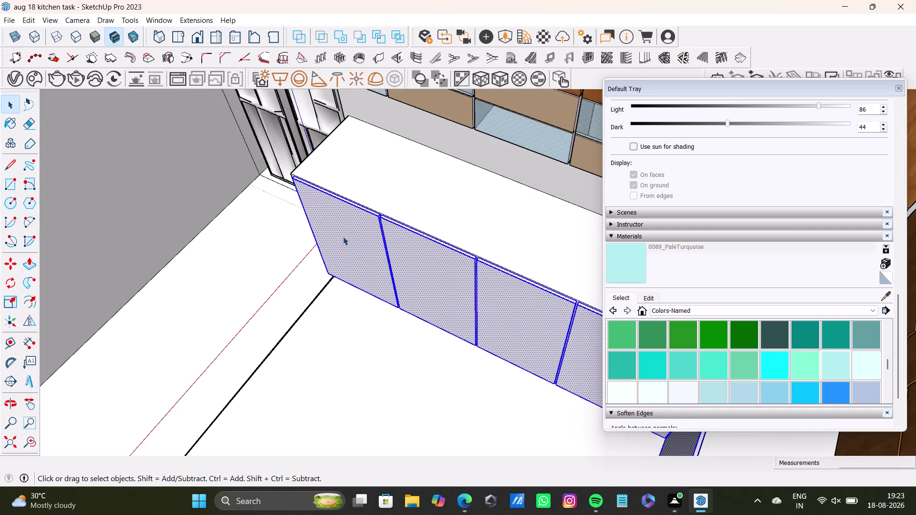
Orbit out over the kitchen, then close in to inspect the lower shutter corner joint.
scroll(down, 3)
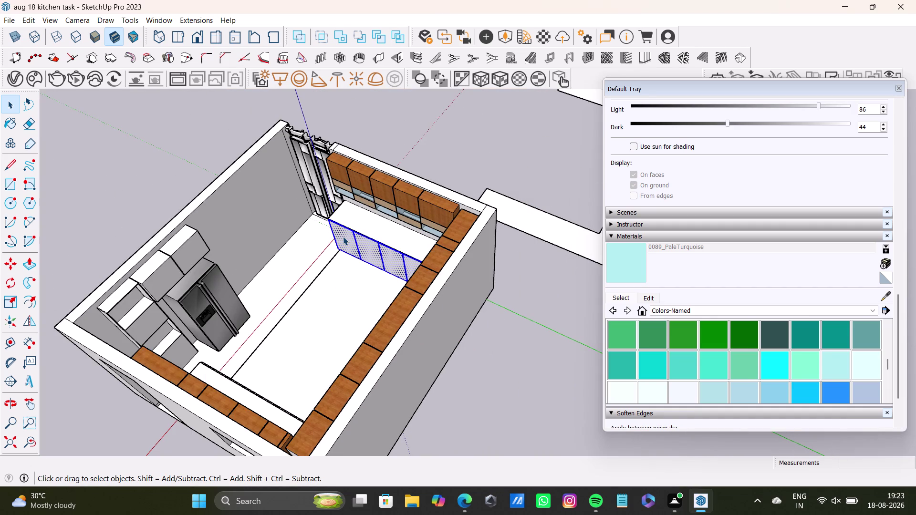
middle_drag(306, 288, 553, 240)
scroll(up, 3)
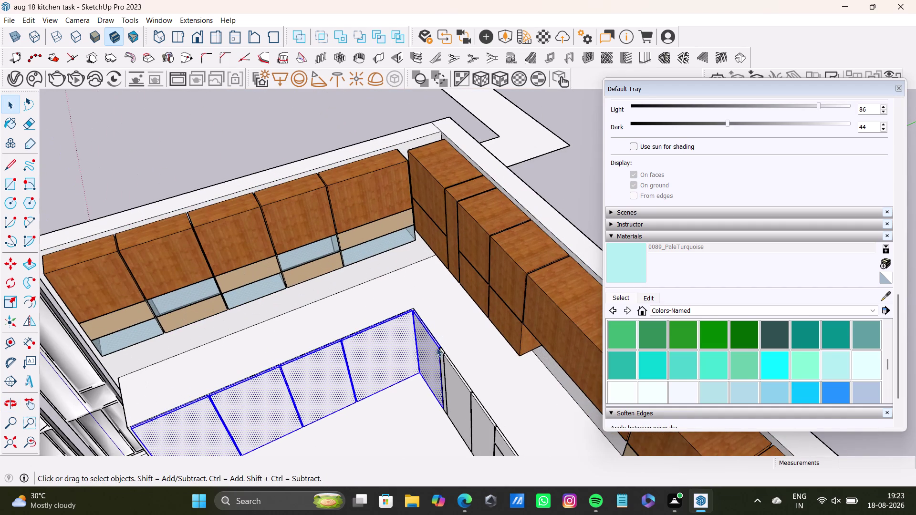
middle_drag(391, 380, 461, 282)
scroll(up, 3)
middle_drag(457, 210, 444, 207)
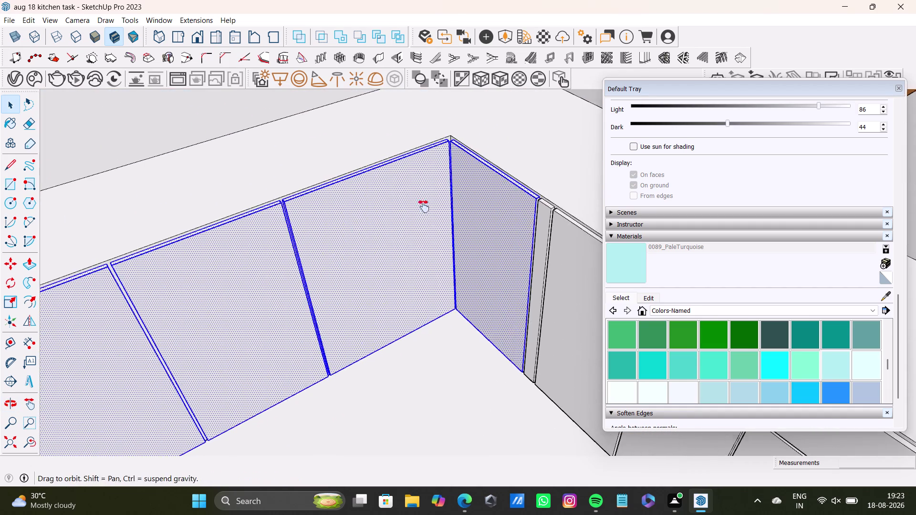
middle_drag(443, 206, 342, 238)
scroll(up, 3)
double_click(465, 259)
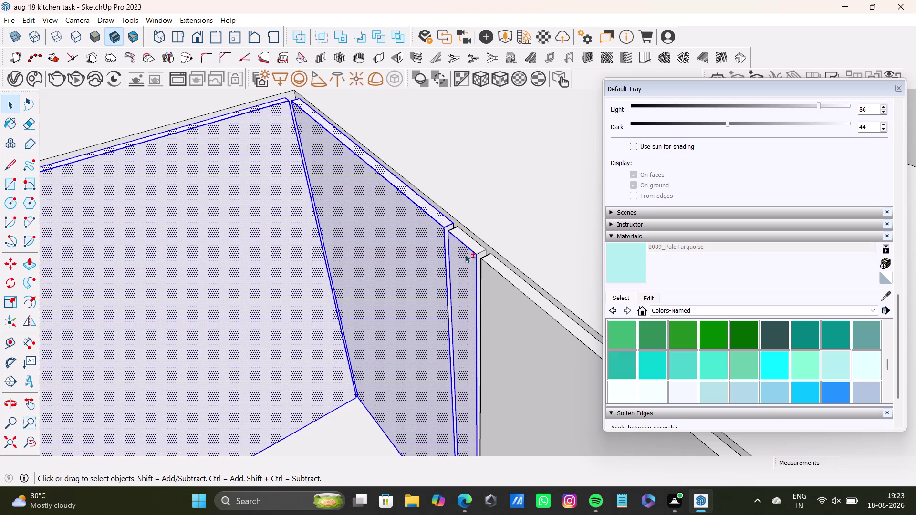
double_click(471, 244)
scroll(up, 3)
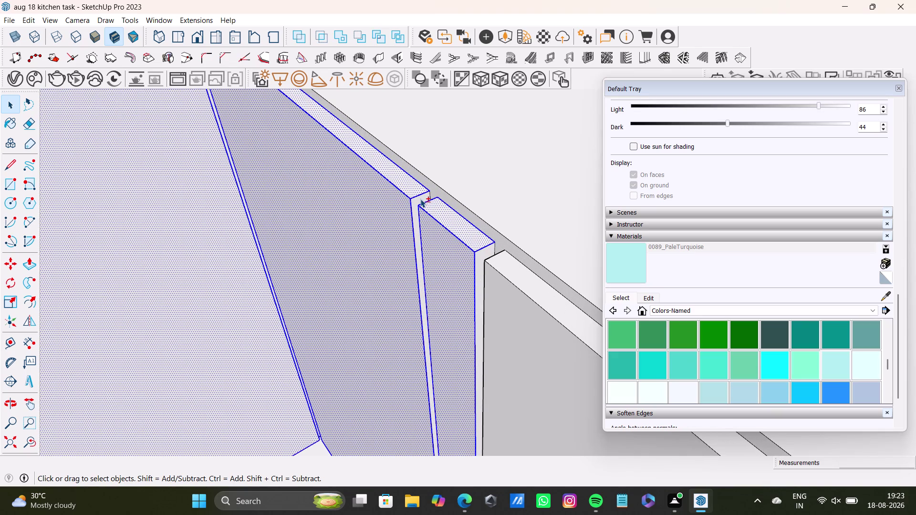
Pick a first set of lower shutter panels.
click(421, 199)
click(483, 252)
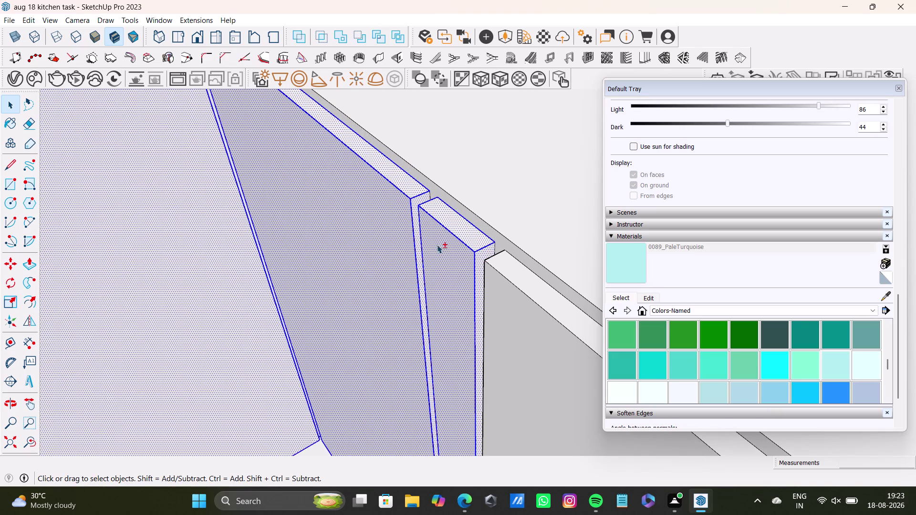
click(503, 264)
click(500, 289)
scroll(down, 3)
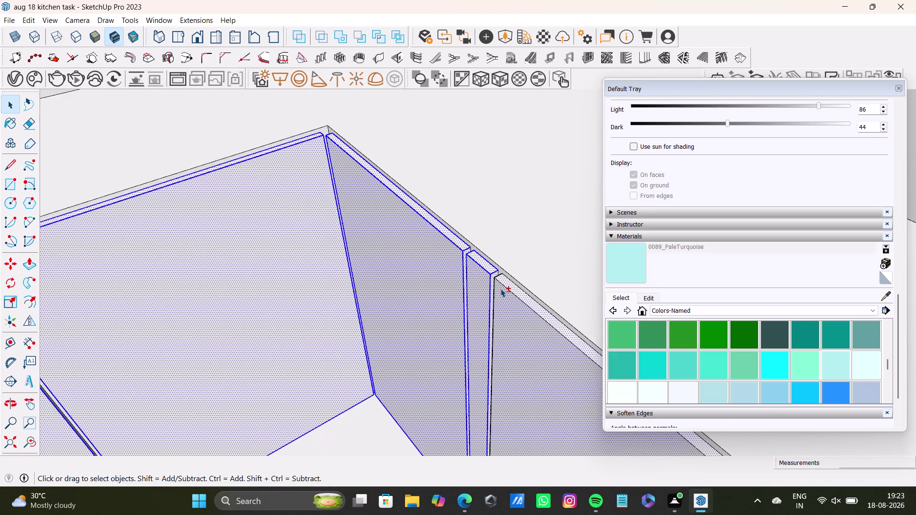
scroll(down, 3)
Orbit along the shutter row to face the lower cabinet fronts.
middle_drag(526, 298, 457, 103)
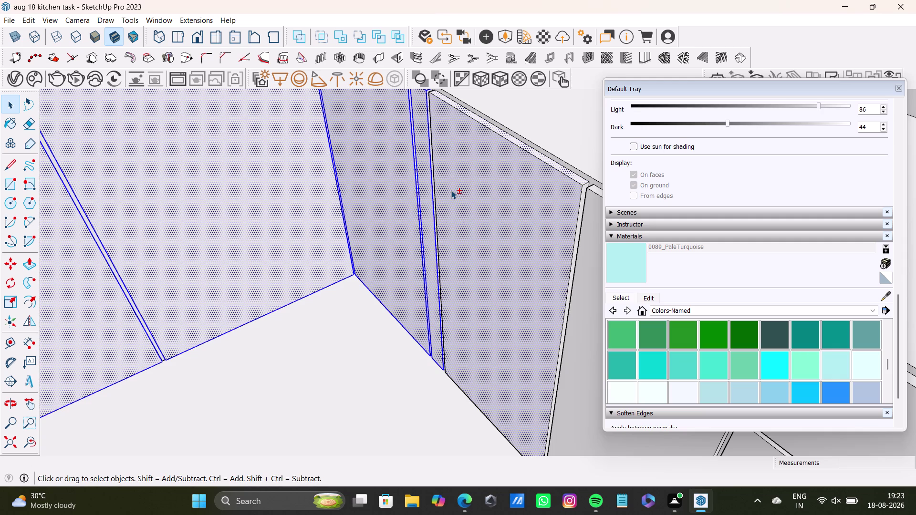
scroll(up, 3)
middle_drag(441, 199, 389, 266)
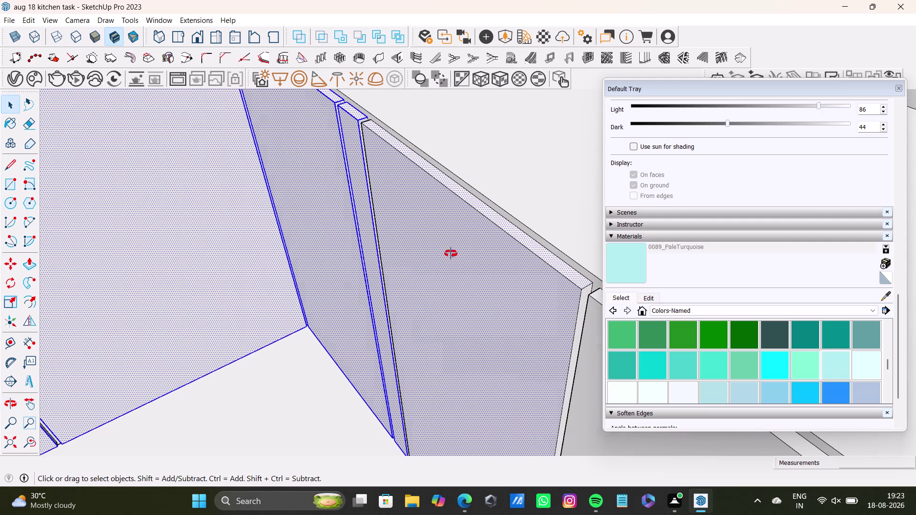
middle_drag(445, 255, 640, 211)
middle_drag(492, 214, 622, 201)
scroll(up, 3)
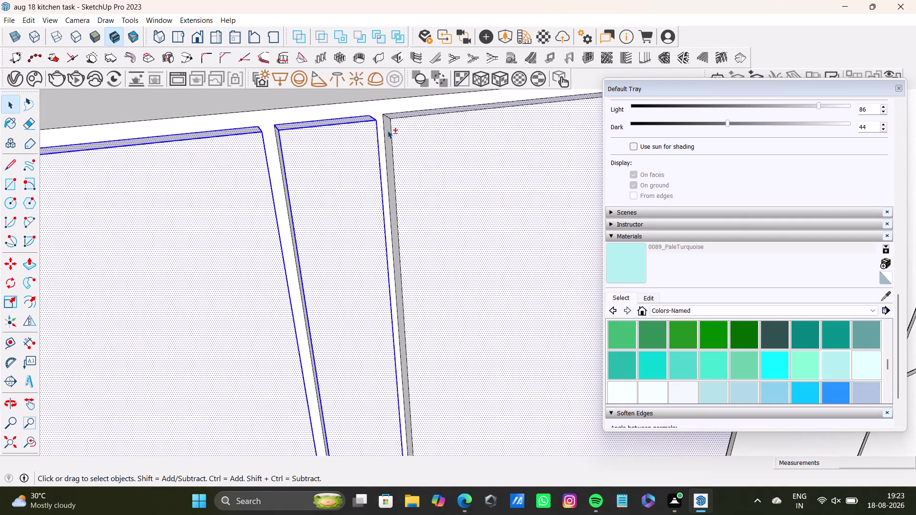
click(387, 130)
scroll(down, 3)
middle_drag(445, 158, 350, 223)
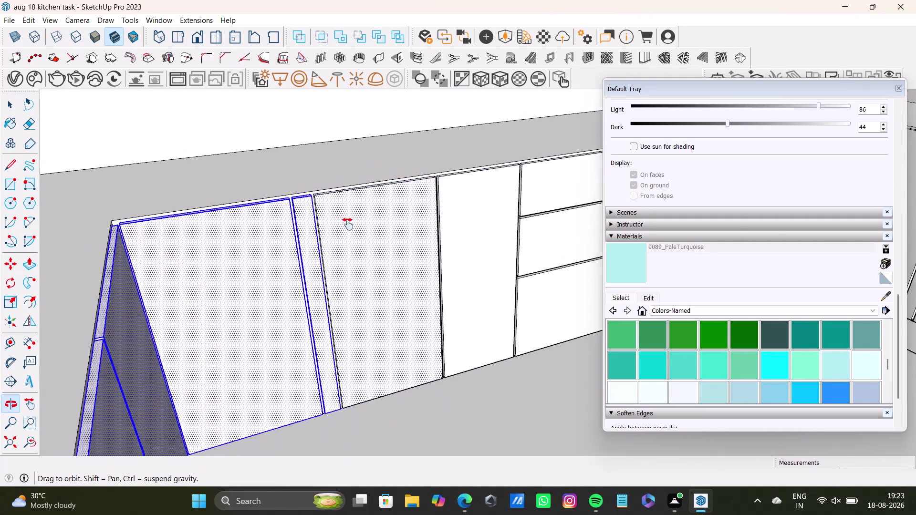
middle_drag(350, 222, 348, 224)
double_click(350, 228)
triple_click(351, 228)
Restart the selection with the wide shutter and its narrow filler strip.
click(350, 228)
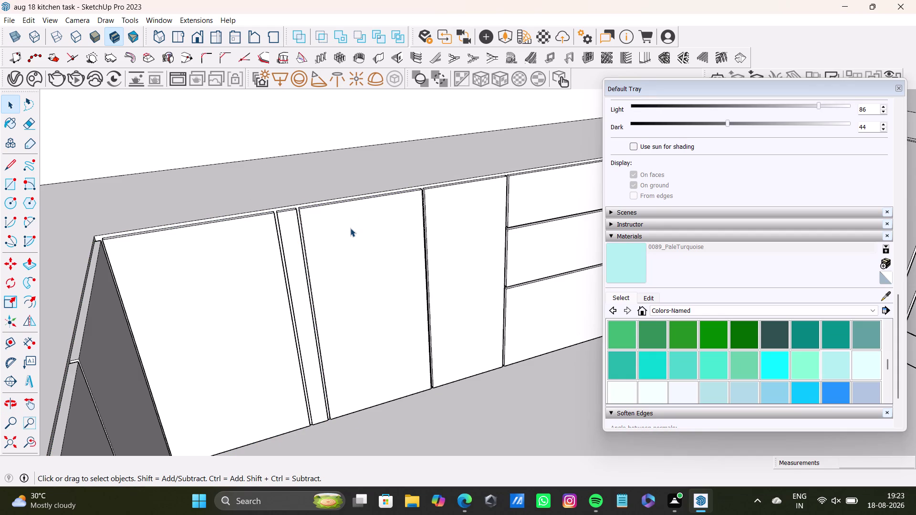
click(370, 241)
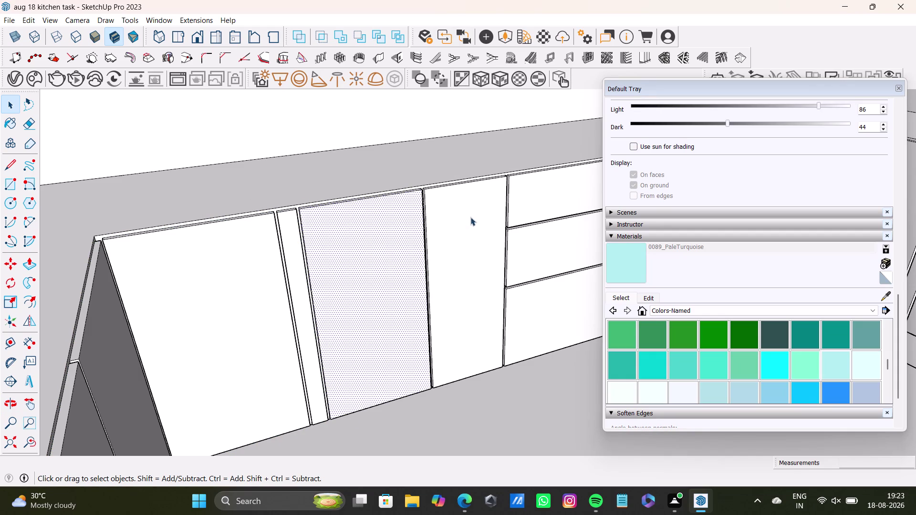
click(470, 217)
click(243, 248)
click(284, 232)
scroll(up, 3)
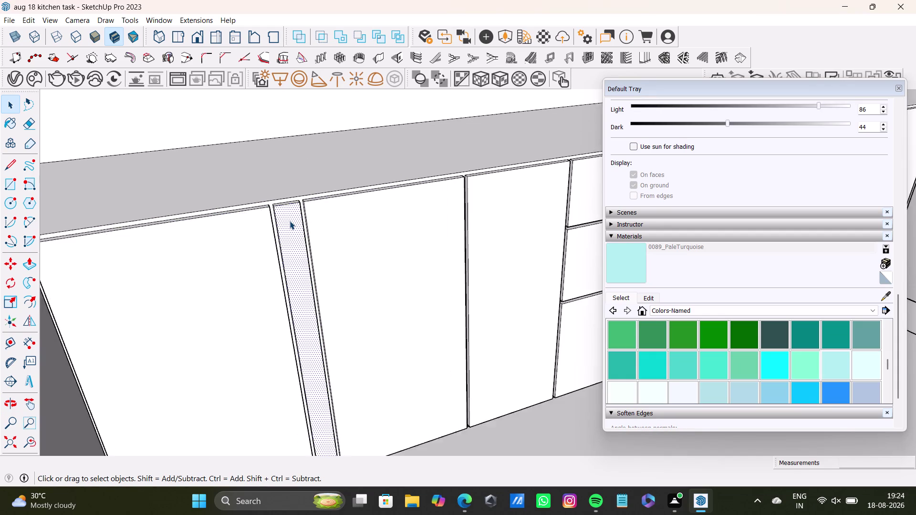
scroll(up, 3)
middle_drag(290, 221, 315, 311)
scroll(up, 3)
click(315, 264)
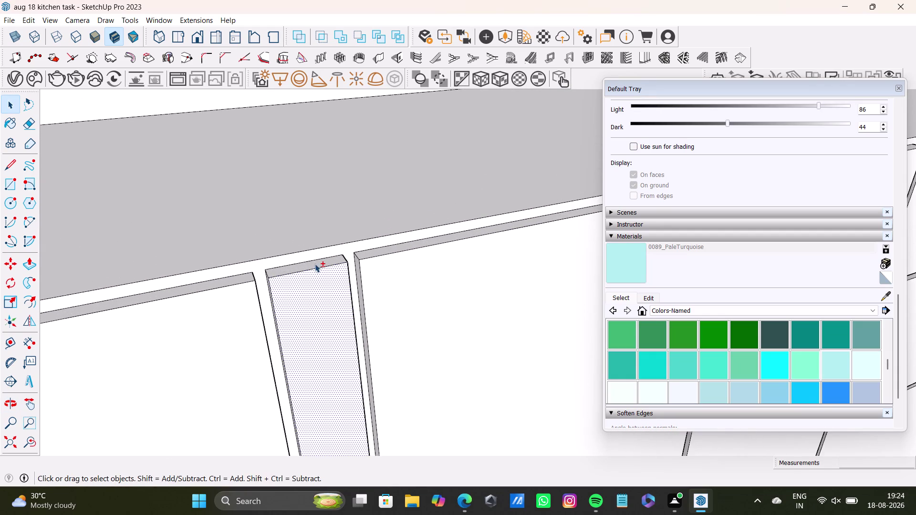
Add the neighbouring wide shutters and the left shutter to the selection.
click(374, 250)
click(386, 271)
click(381, 253)
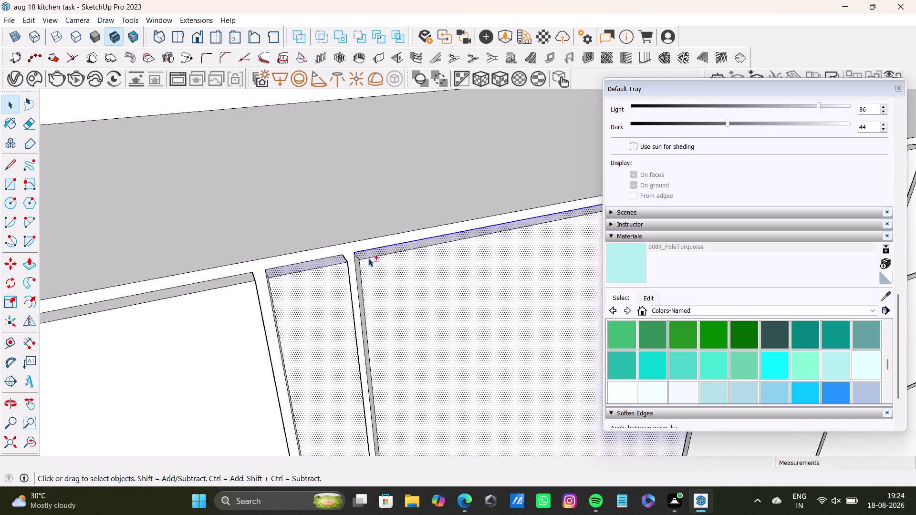
click(356, 265)
scroll(up, 3)
click(359, 271)
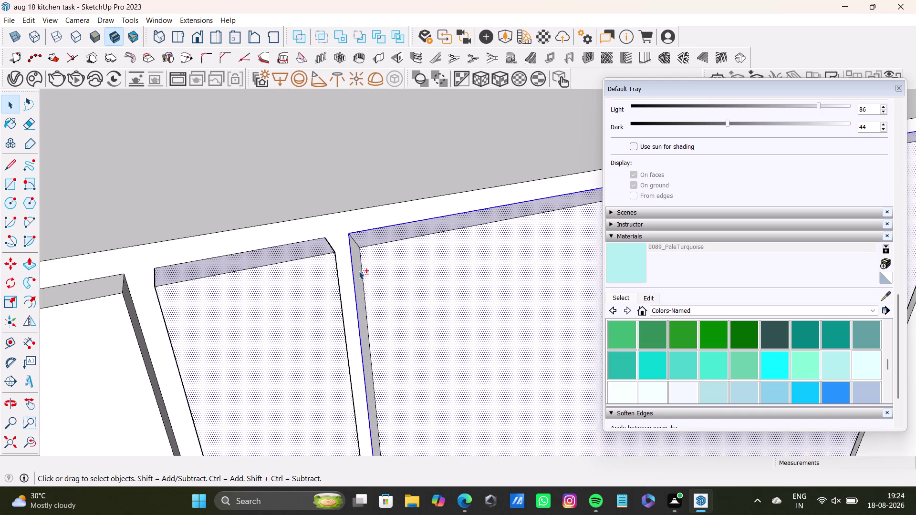
scroll(down, 3)
middle_drag(155, 280, 257, 234)
scroll(up, 3)
middle_drag(296, 281, 368, 238)
Add the remaining unselected shutter panels along the row.
click(259, 259)
middle_drag(406, 272, 126, 261)
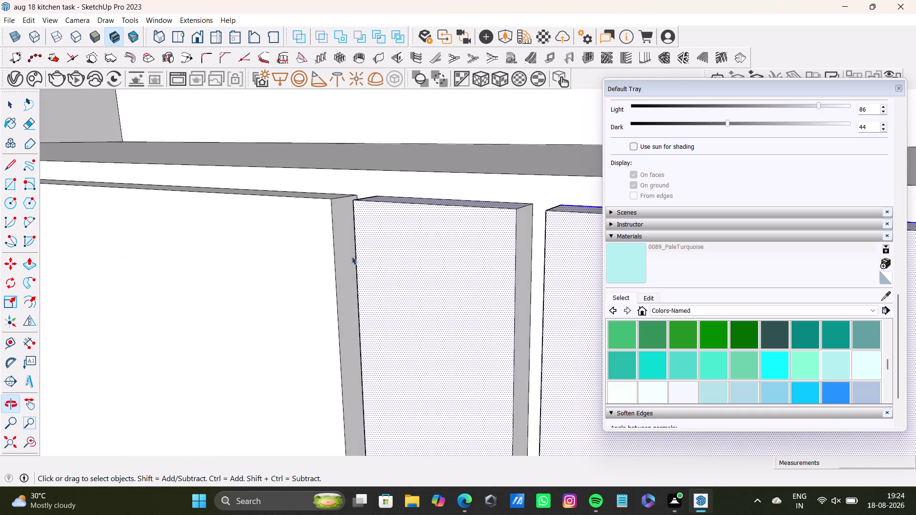
middle_drag(453, 256, 404, 260)
click(472, 236)
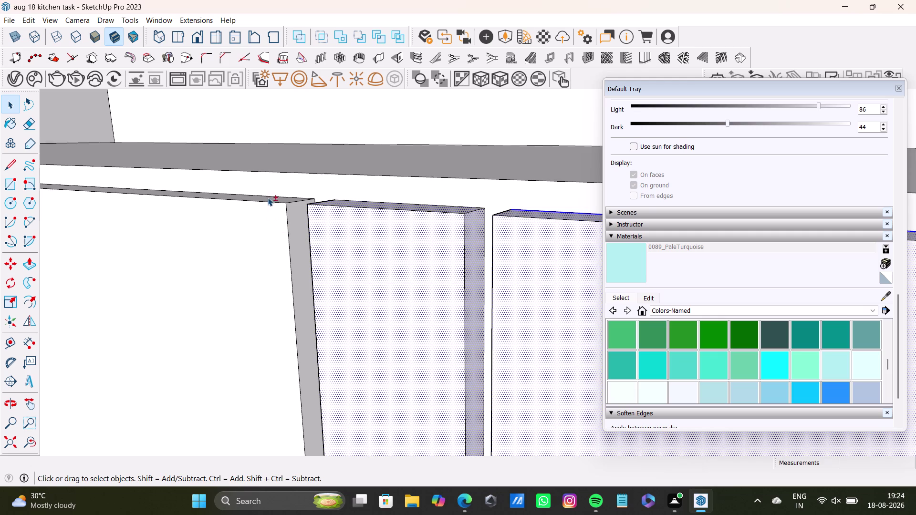
click(265, 217)
middle_drag(272, 219, 279, 287)
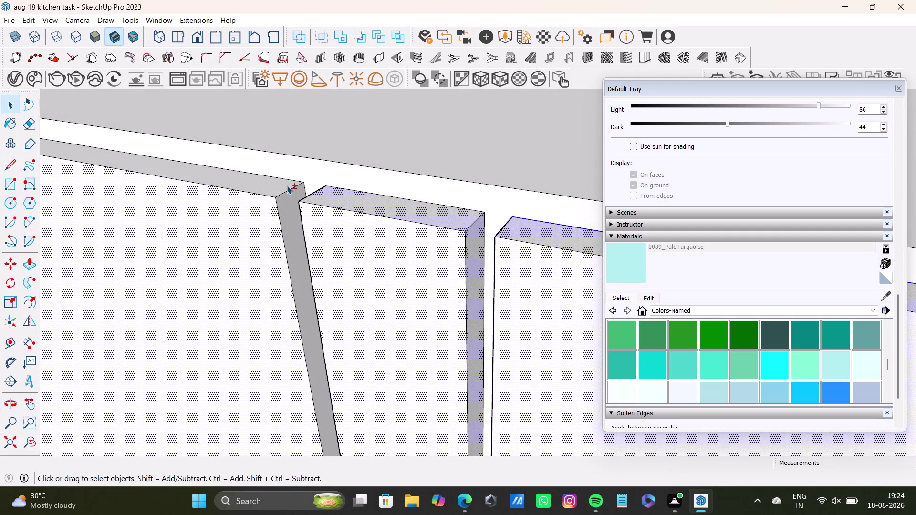
click(281, 185)
click(287, 197)
Add the corner side panel to the shutter selection.
scroll(down, 3)
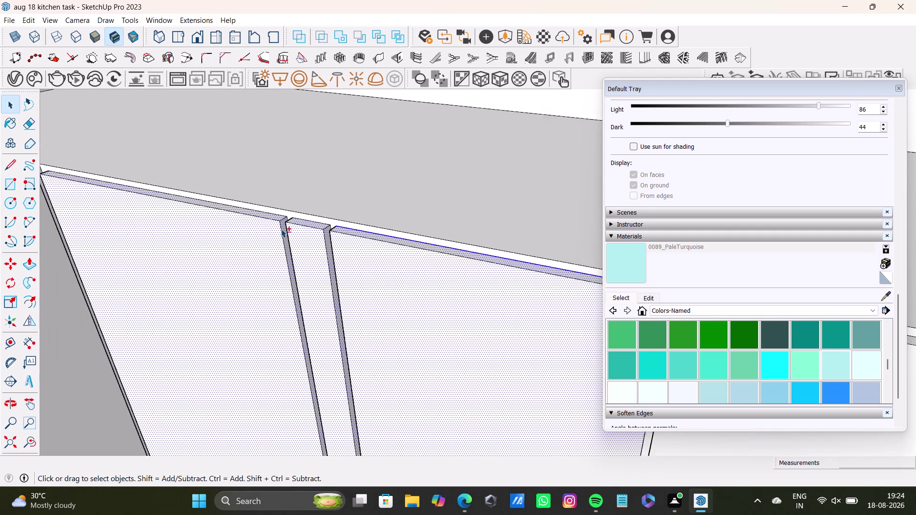
scroll(down, 3)
scroll(up, 3)
middle_drag(111, 230, 337, 243)
scroll(up, 3)
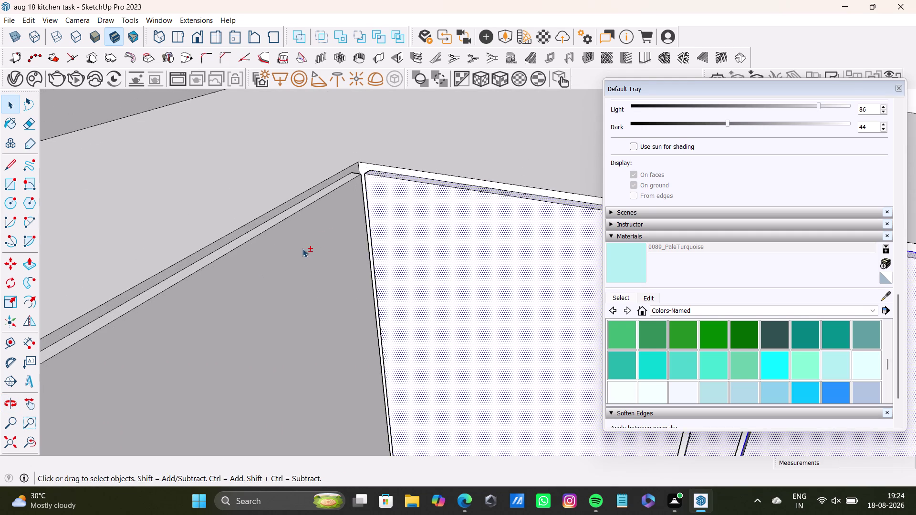
scroll(up, 3)
click(302, 187)
click(308, 201)
scroll(down, 3)
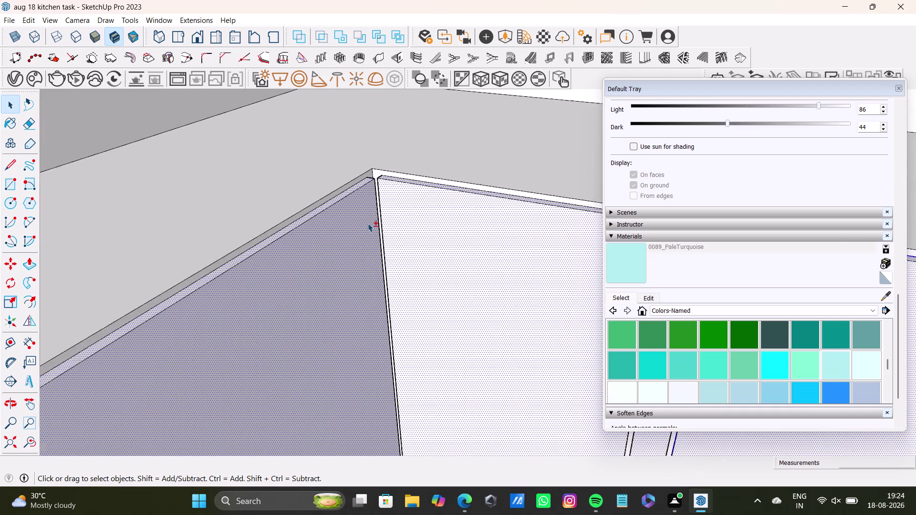
Shift-select the two angled shutters and the face just below them.
scroll(down, 3)
scroll(up, 3)
scroll(down, 3)
scroll(up, 3)
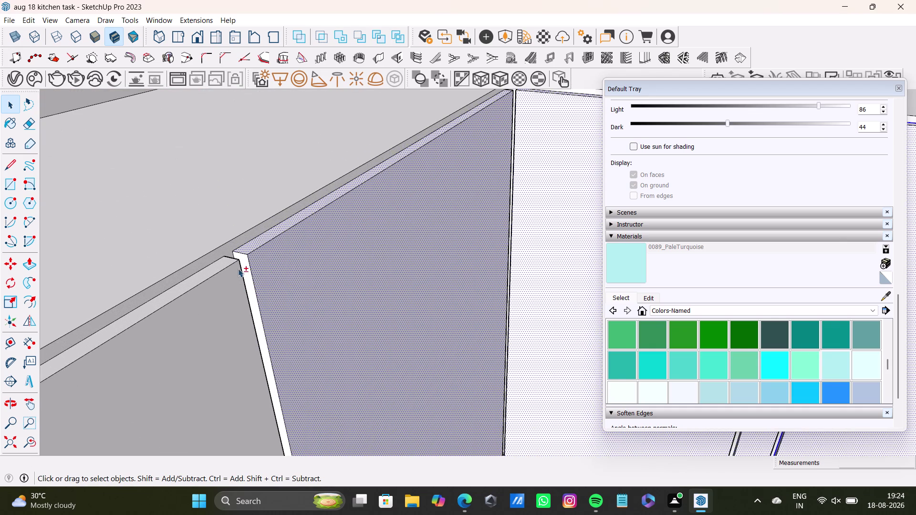
click(244, 265)
click(227, 262)
click(228, 274)
Orbit to the adjoining cabinets and add the left shutter faces to the selection.
scroll(down, 3)
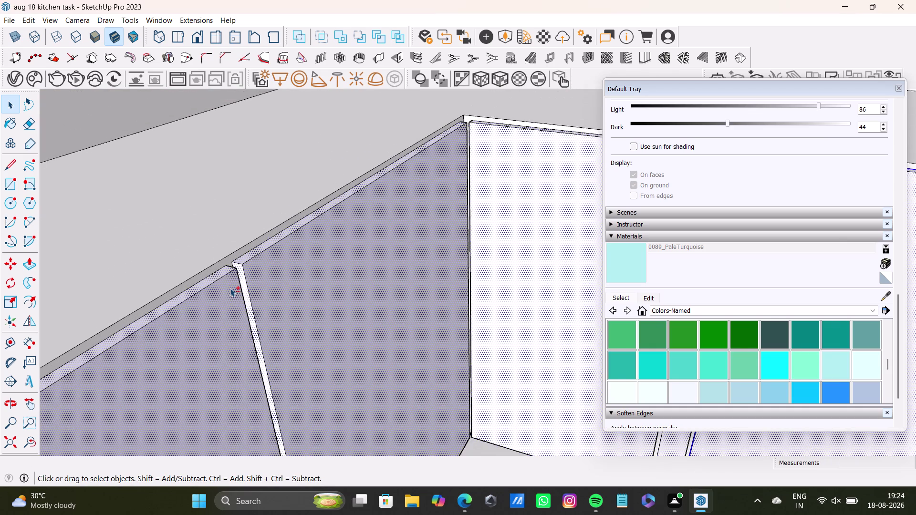
scroll(down, 3)
scroll(up, 3)
middle_drag(230, 288, 359, 171)
scroll(up, 3)
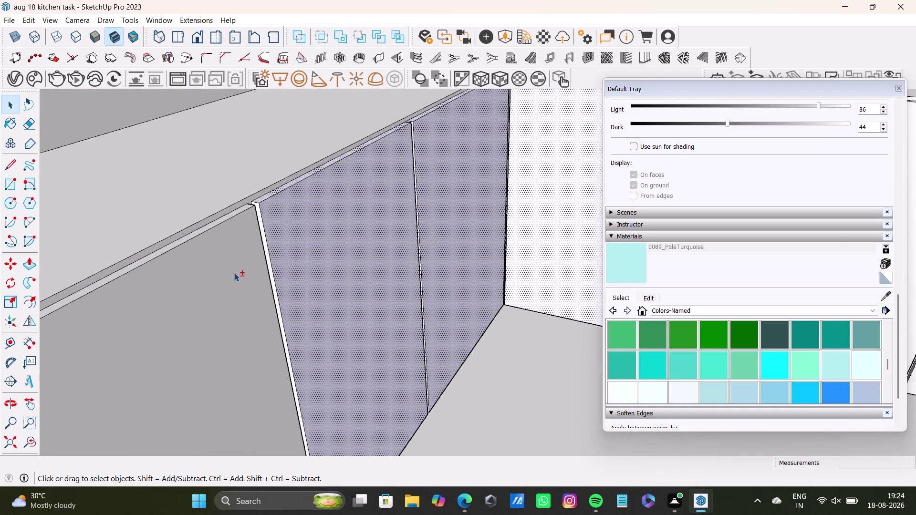
scroll(up, 3)
click(273, 177)
click(243, 183)
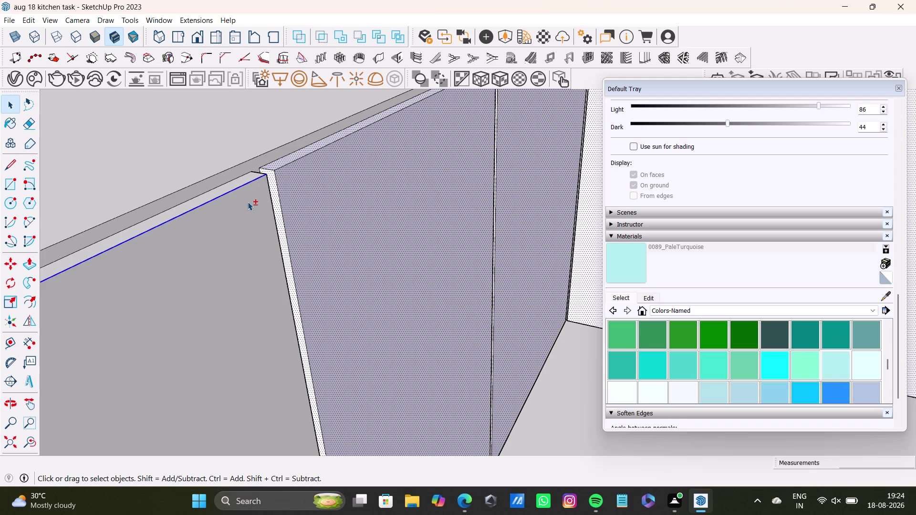
click(248, 205)
click(241, 183)
Add three more lower shutter fronts, including the neighbouring pair, to the selection.
scroll(down, 3)
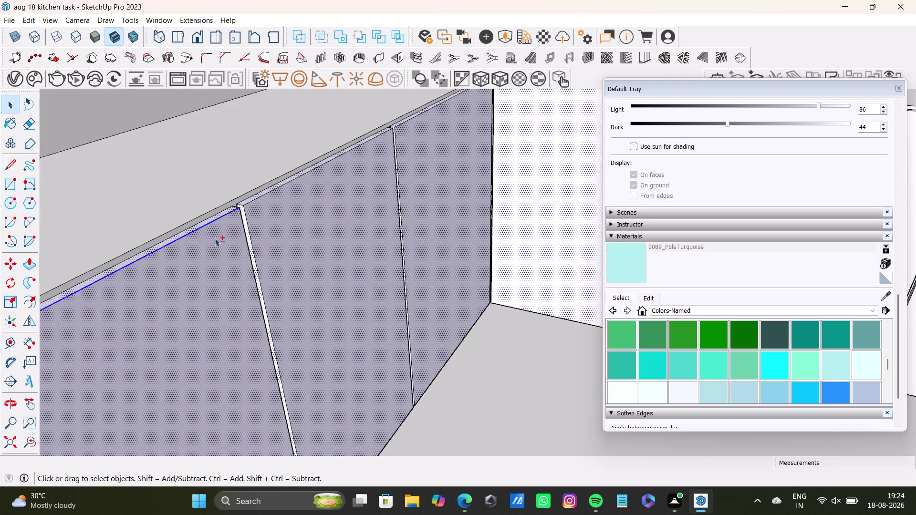
scroll(down, 3)
middle_drag(209, 253, 345, 144)
scroll(up, 3)
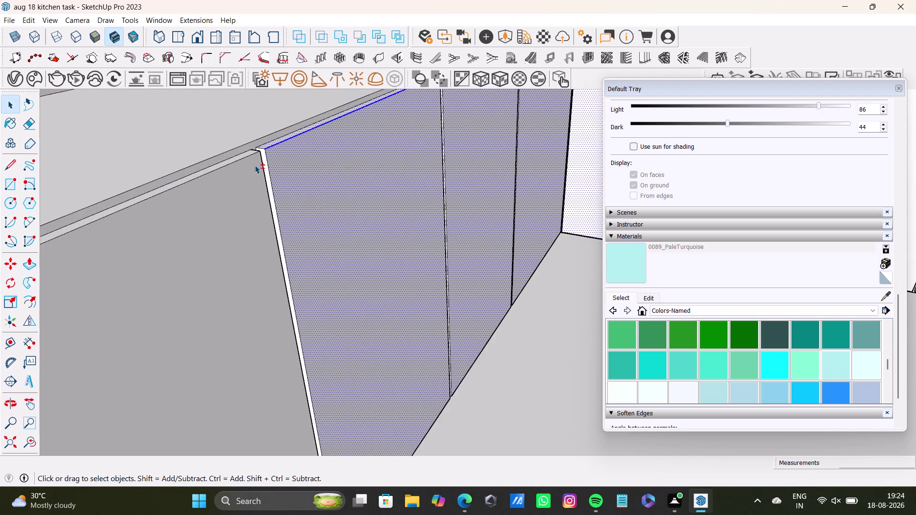
scroll(up, 3)
click(265, 147)
click(248, 150)
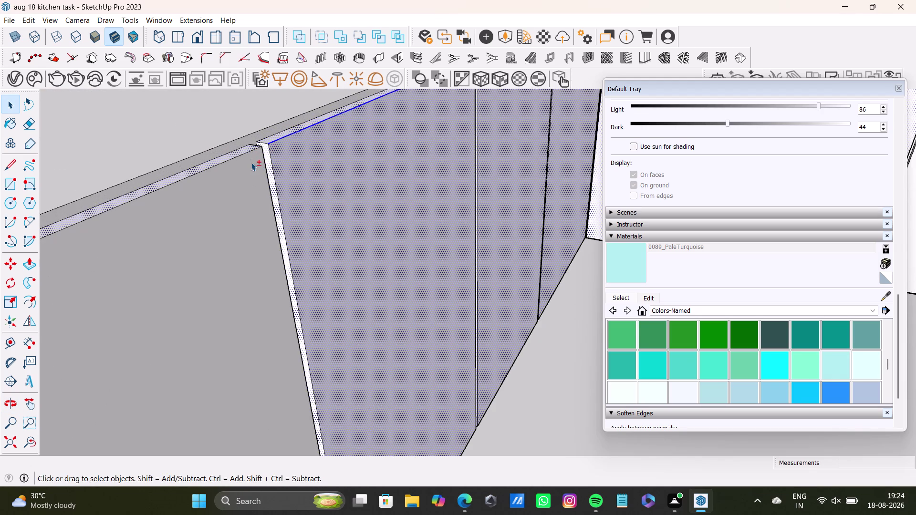
click(251, 162)
Add the corner shutter face, its edge face and another shutter face.
scroll(down, 3)
scroll(up, 3)
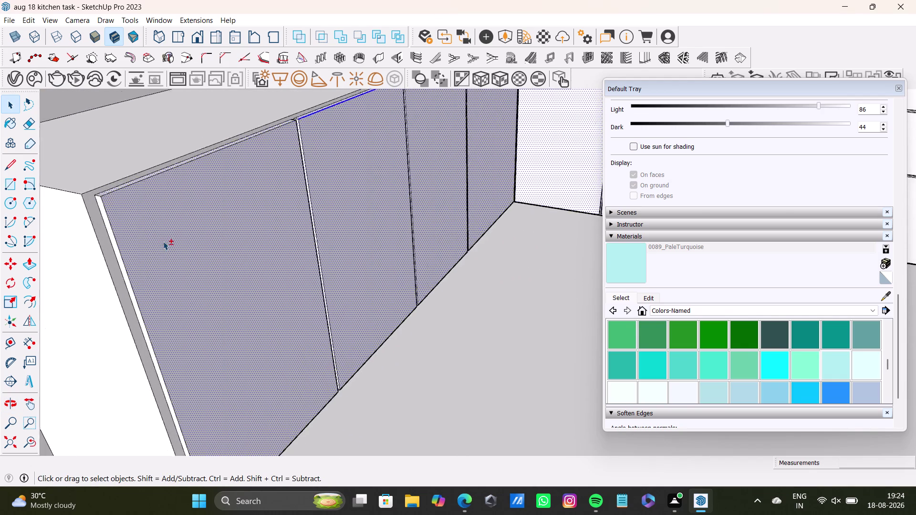
scroll(up, 3)
click(77, 193)
click(75, 194)
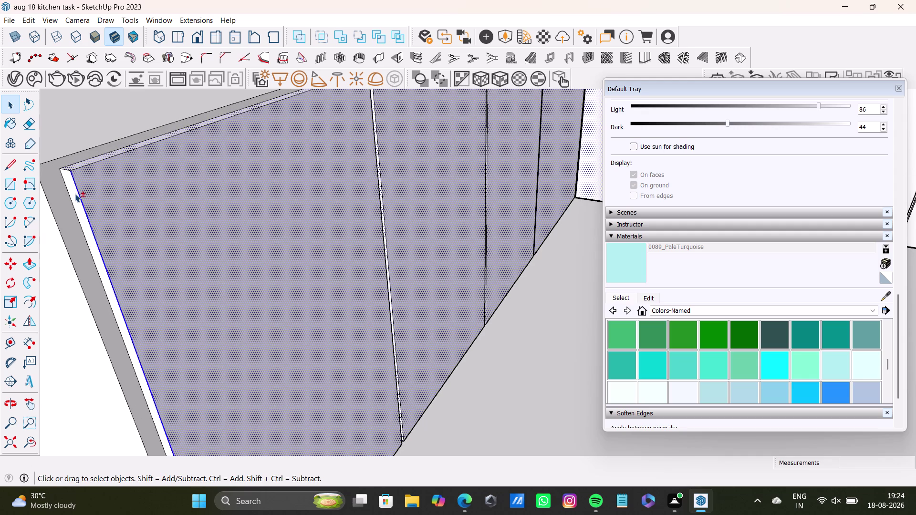
scroll(down, 3)
scroll(down, 3)
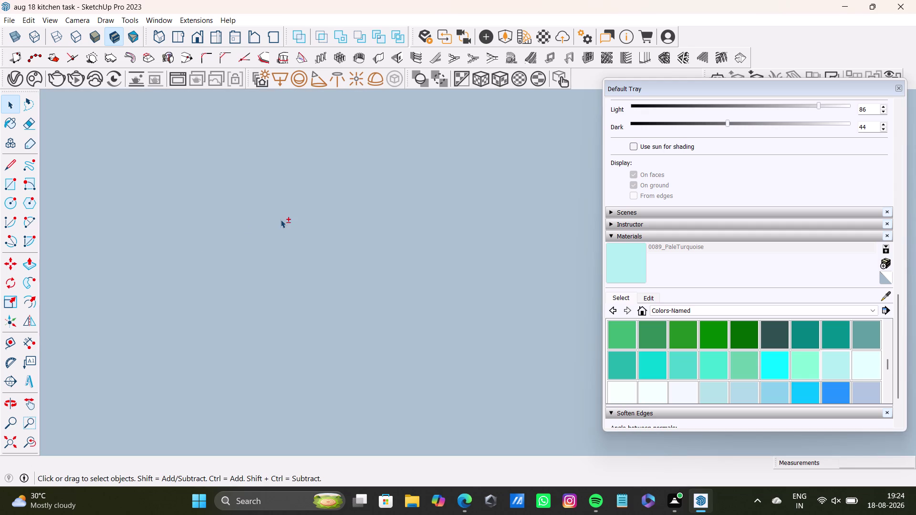
click(27, 444)
Zoom to the whole kitchen, then add two plain white shutter faces and a thin edge.
middle_drag(297, 236, 162, 370)
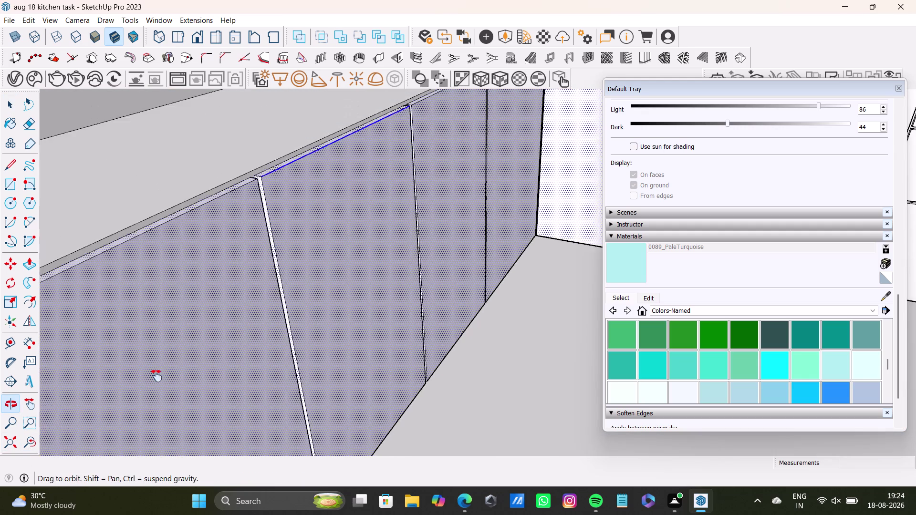
middle_drag(161, 370, 157, 376)
scroll(down, 3)
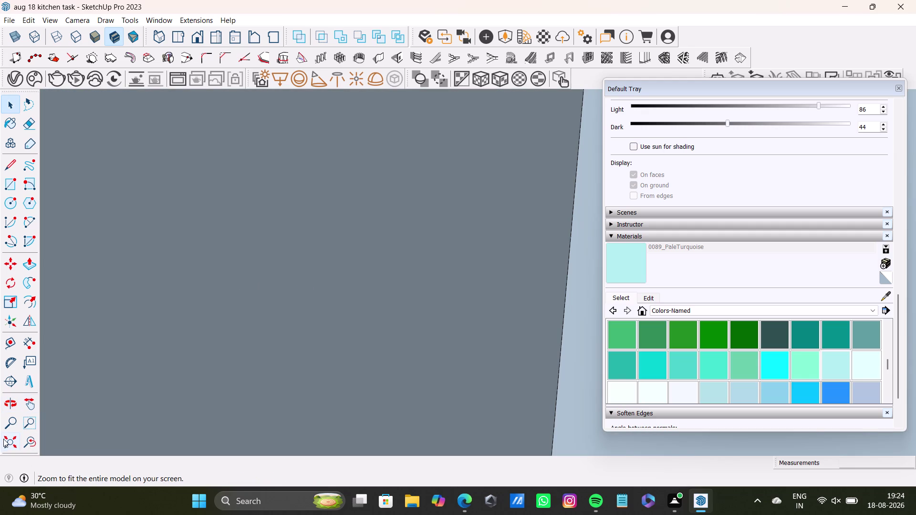
click(4, 439)
middle_drag(378, 269, 91, 399)
middle_drag(150, 360, 259, 418)
scroll(up, 3)
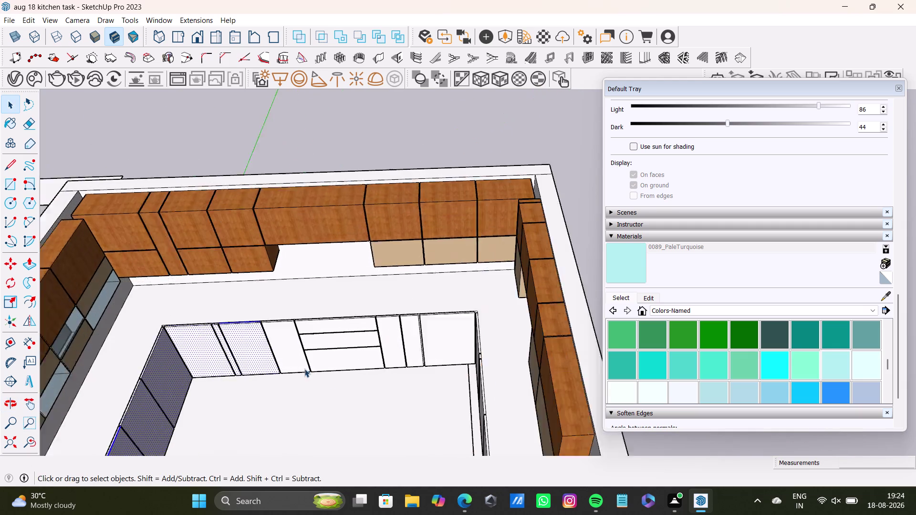
scroll(up, 3)
middle_drag(262, 307, 321, 341)
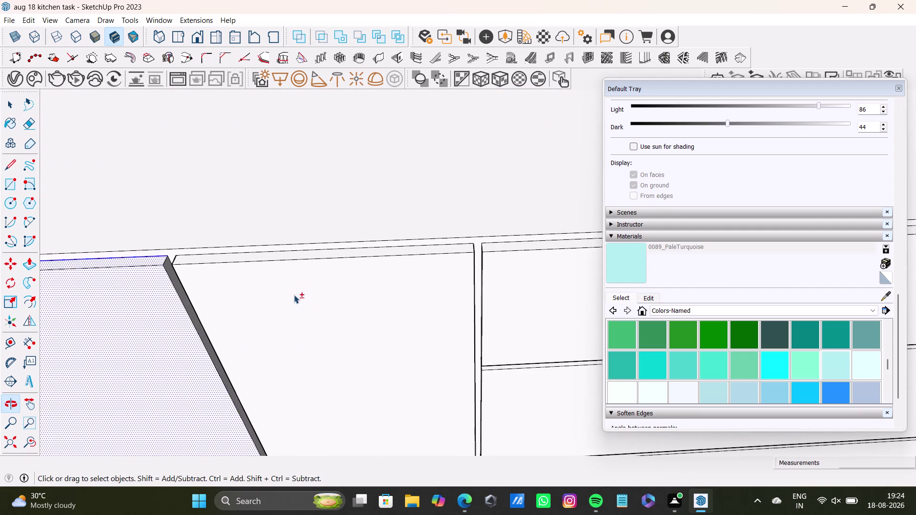
scroll(up, 3)
click(284, 245)
click(279, 258)
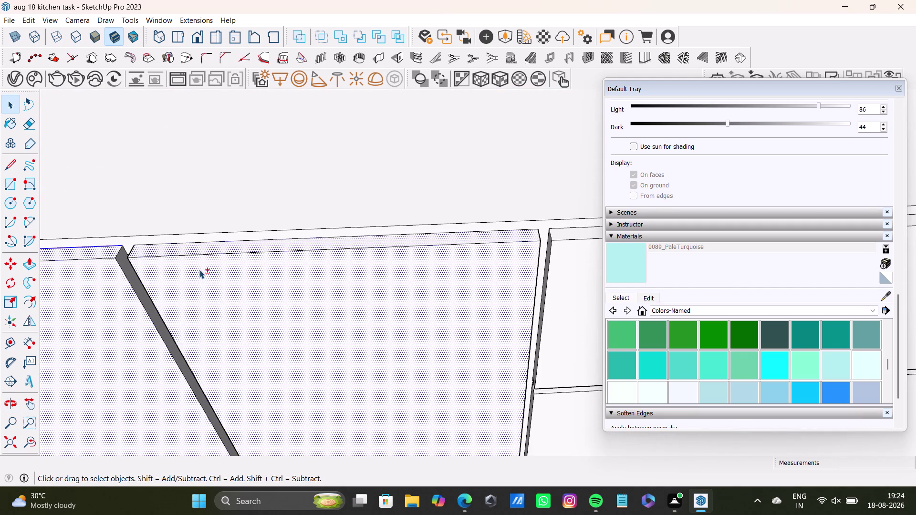
click(121, 259)
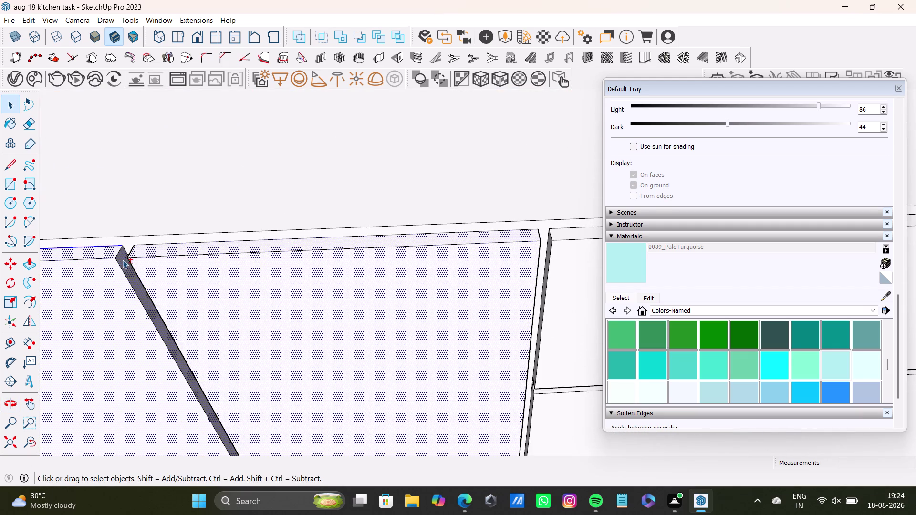
Pan to the next cabinet and add its white shutter face and panel.
scroll(down, 3)
scroll(up, 3)
scroll(down, 3)
middle_drag(425, 286, 180, 278)
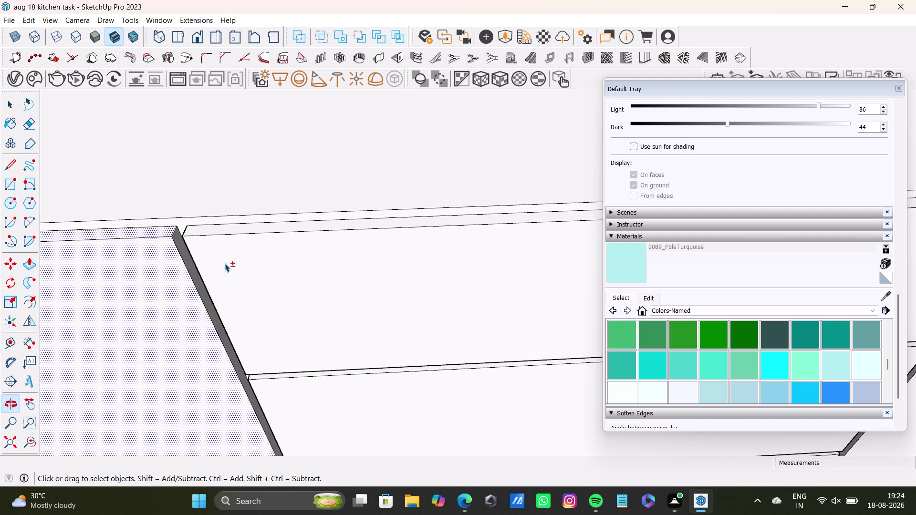
scroll(up, 3)
click(277, 220)
click(267, 250)
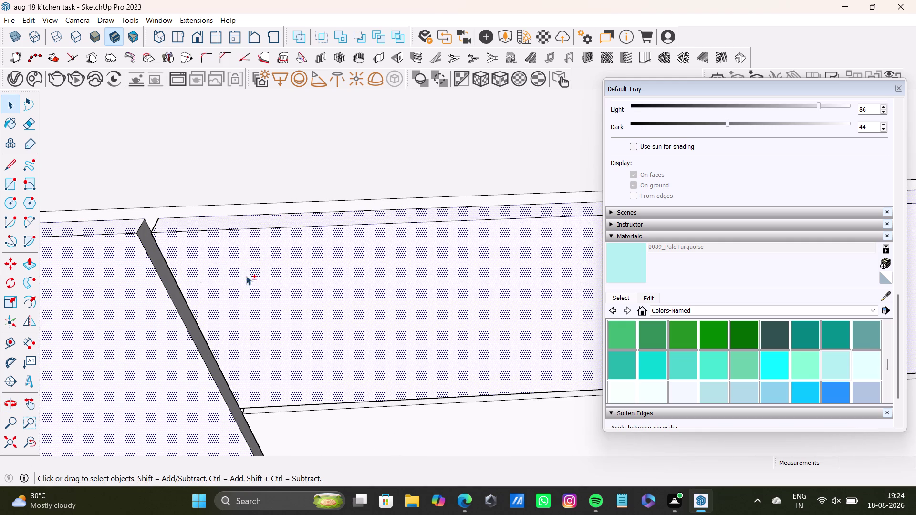
Add the first lower drawer front to the selection.
middle_drag(246, 277, 180, 267)
scroll(up, 3)
click(76, 227)
scroll(down, 3)
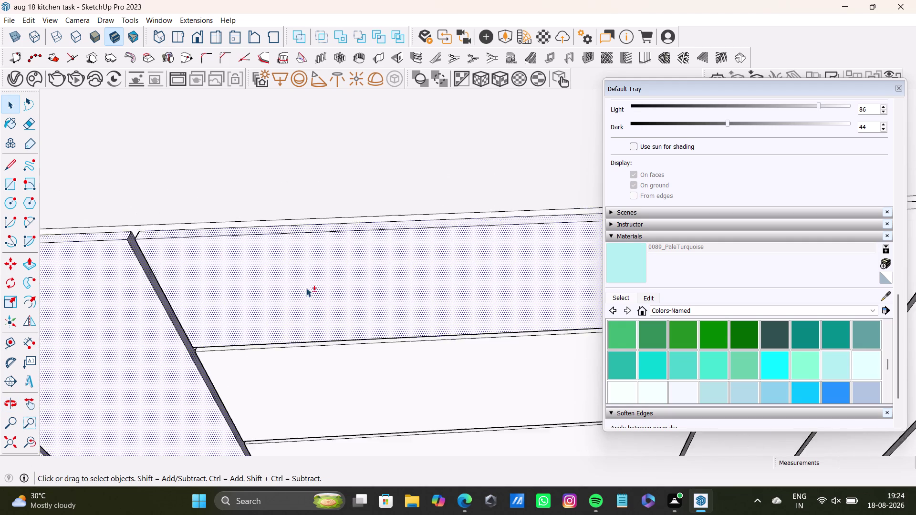
scroll(down, 3)
Add the shutter side edges, narrow edge, next panel and top corner edge.
middle_drag(469, 290, 251, 275)
scroll(up, 3)
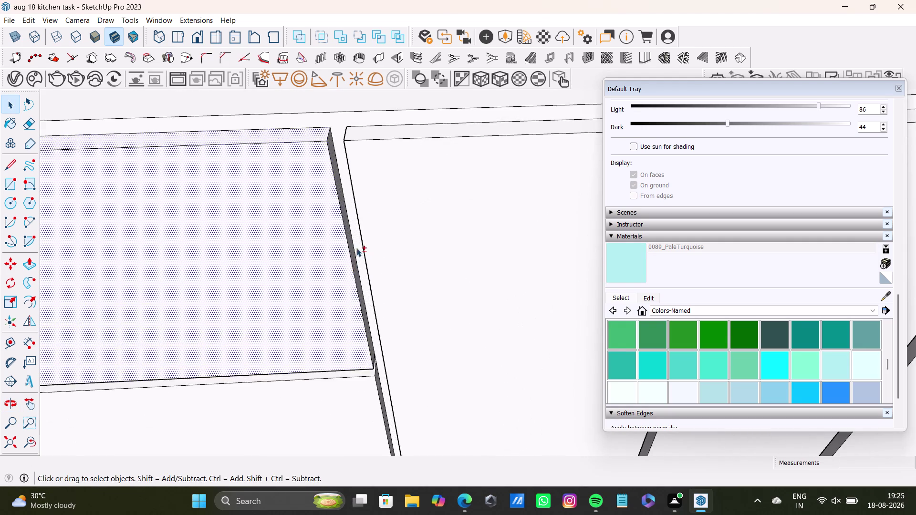
middle_drag(357, 248, 304, 239)
click(272, 160)
click(278, 161)
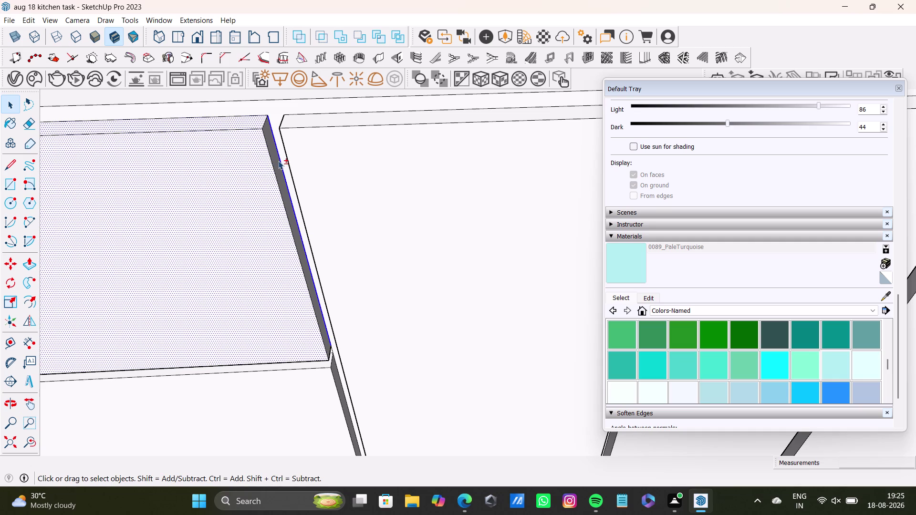
click(299, 142)
click(329, 116)
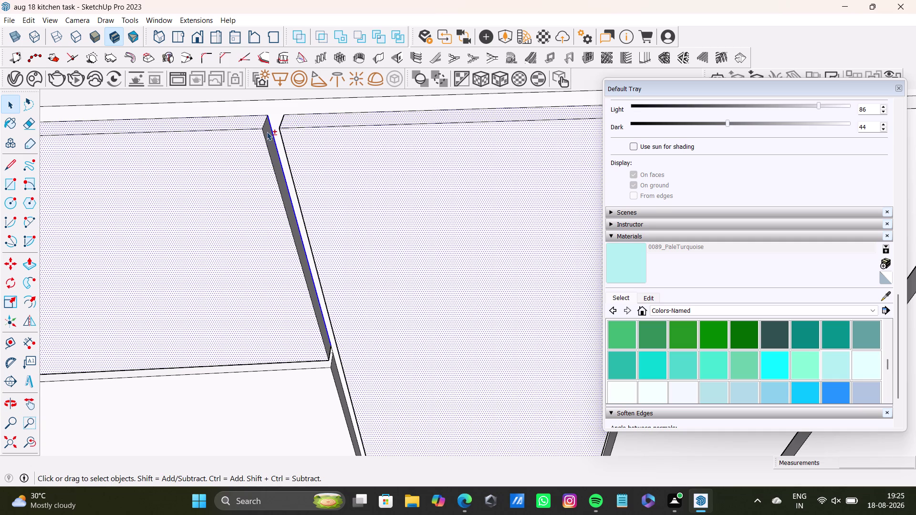
click(267, 133)
Add the white drawer front and the lower drawer front to the selection.
scroll(down, 3)
scroll(up, 3)
middle_drag(241, 288, 421, 214)
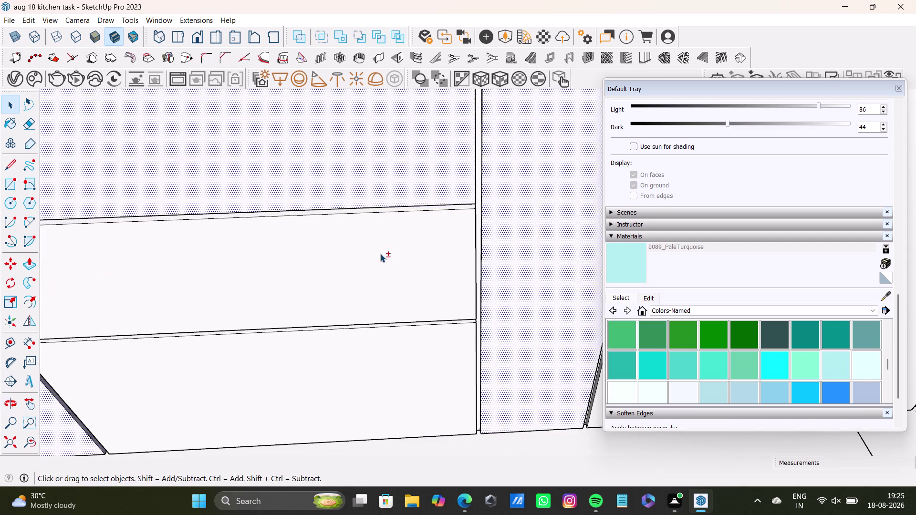
click(380, 254)
scroll(up, 3)
click(393, 195)
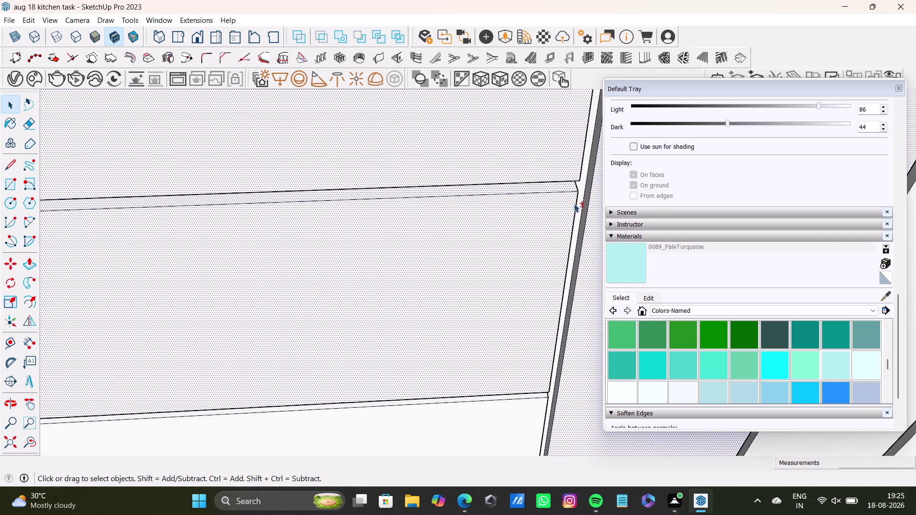
Add the last two drawer faces and check that every drawer is included.
scroll(down, 3)
middle_drag(500, 349, 507, 210)
scroll(up, 3)
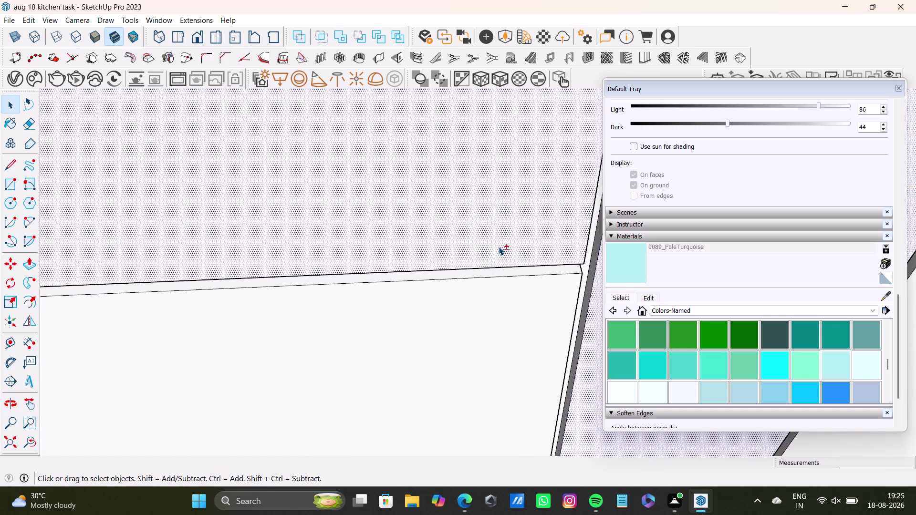
middle_drag(499, 246, 489, 184)
click(508, 213)
click(507, 242)
middle_drag(573, 242, 504, 237)
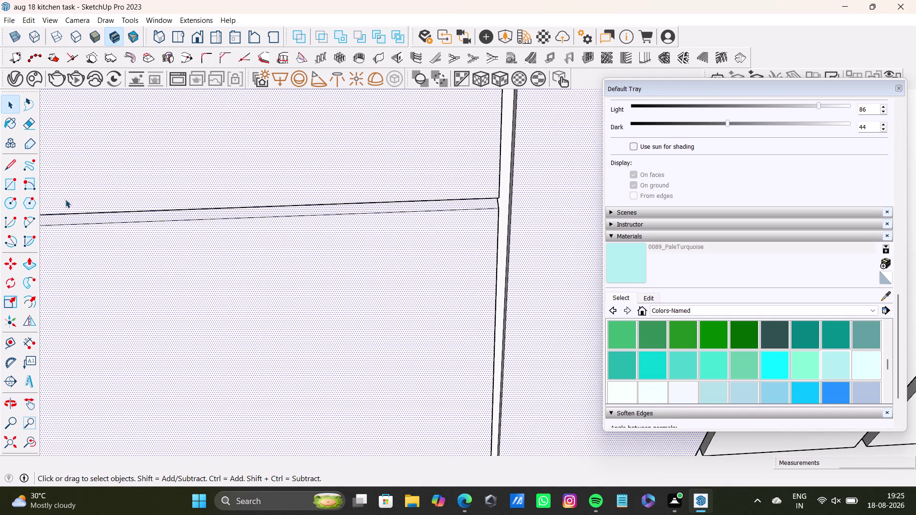
Orbit and zoom to inspect the drawer stack and the strip between drawers.
scroll(down, 3)
middle_drag(289, 230, 466, 214)
scroll(down, 3)
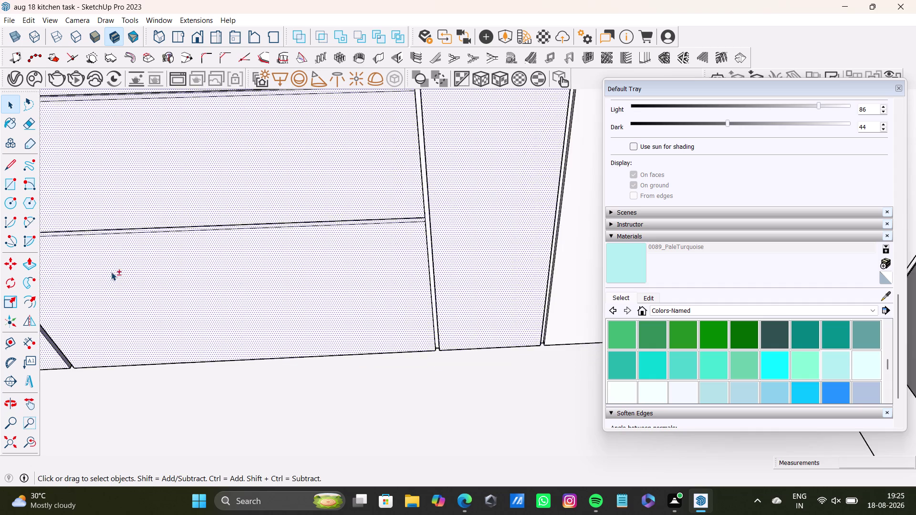
scroll(down, 3)
middle_drag(112, 272, 322, 276)
scroll(up, 3)
middle_drag(203, 248, 240, 279)
middle_drag(253, 269, 324, 179)
scroll(up, 3)
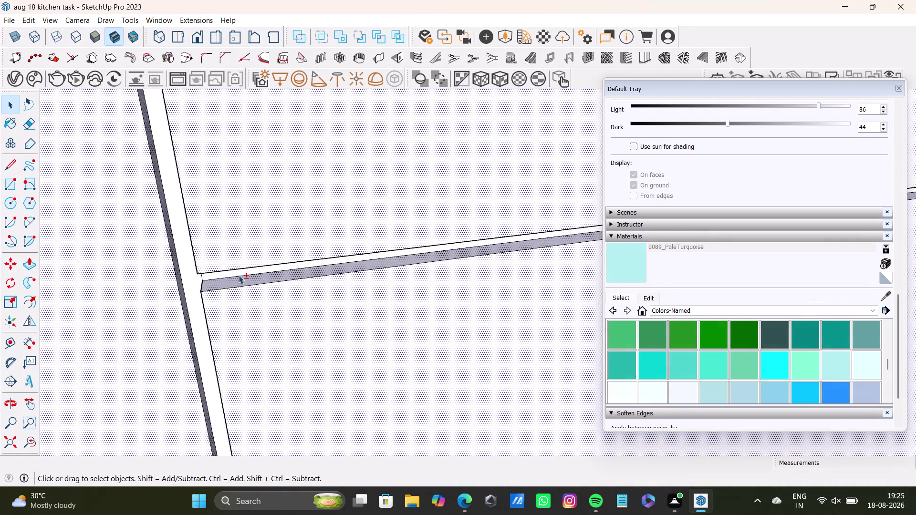
scroll(up, 3)
middle_drag(239, 275, 273, 219)
middle_drag(237, 249, 391, 233)
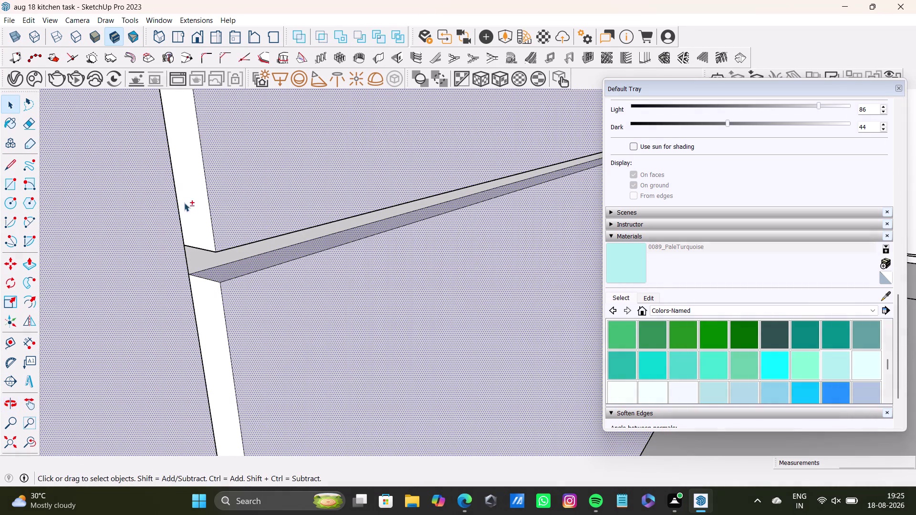
click(195, 201)
click(211, 308)
scroll(down, 3)
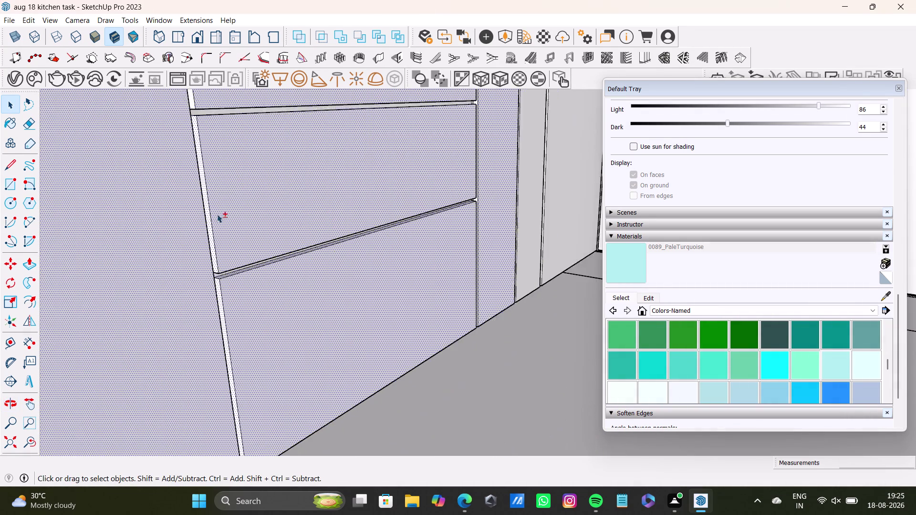
scroll(down, 3)
middle_drag(223, 153, 221, 317)
scroll(up, 3)
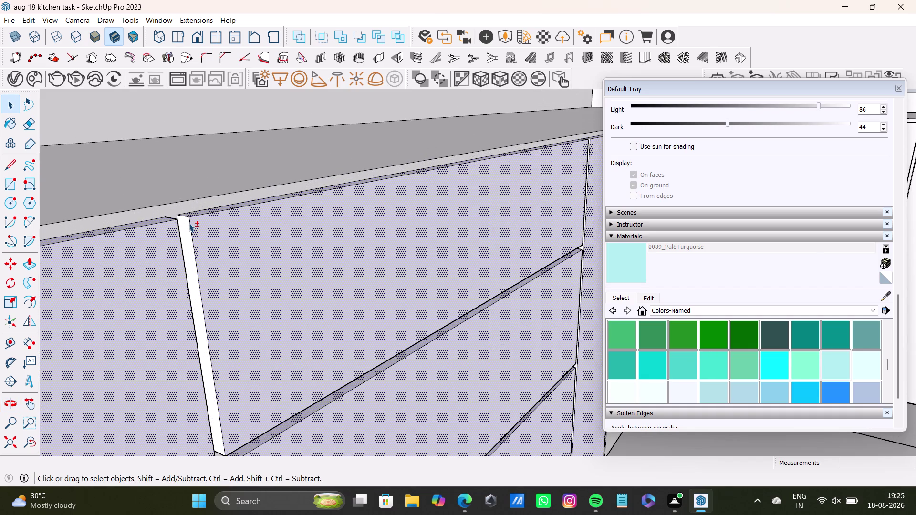
click(184, 221)
scroll(down, 3)
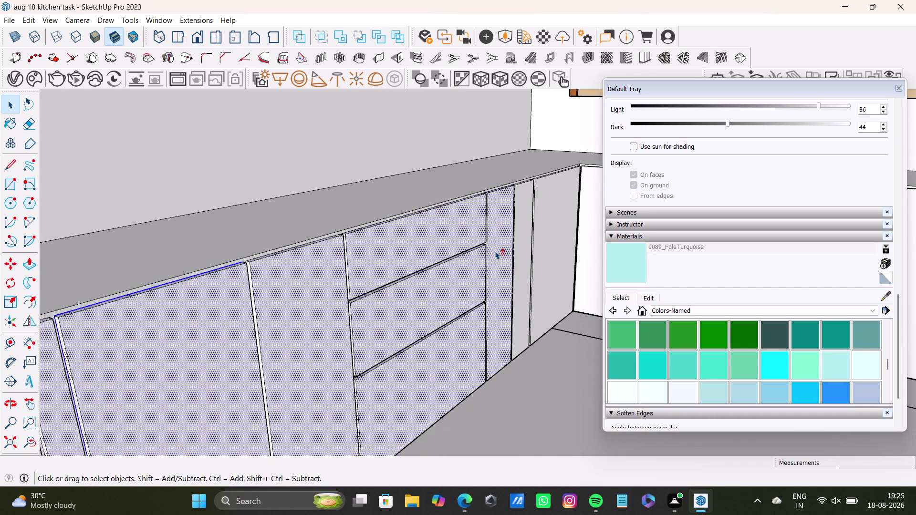
middle_drag(495, 251, 288, 319)
scroll(up, 3)
scroll(up, 3)
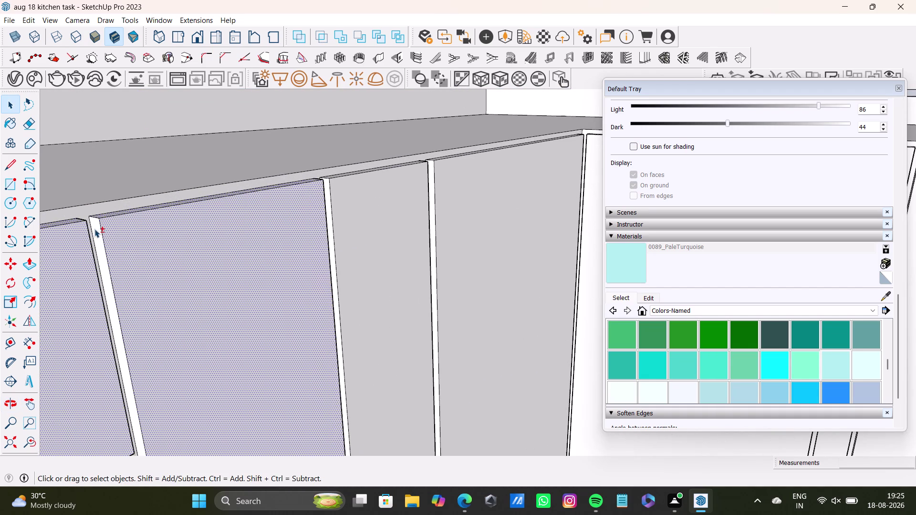
click(94, 229)
scroll(down, 3)
middle_drag(306, 307, 186, 352)
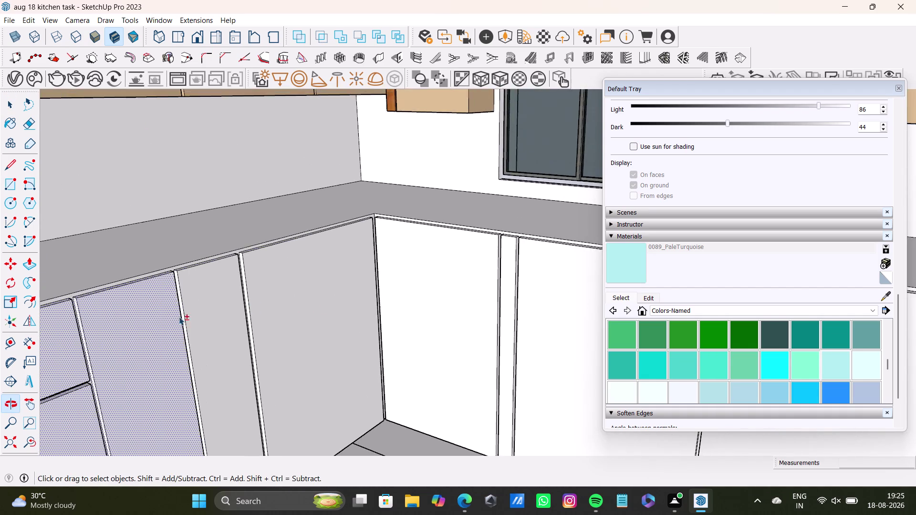
scroll(up, 3)
click(179, 253)
click(202, 244)
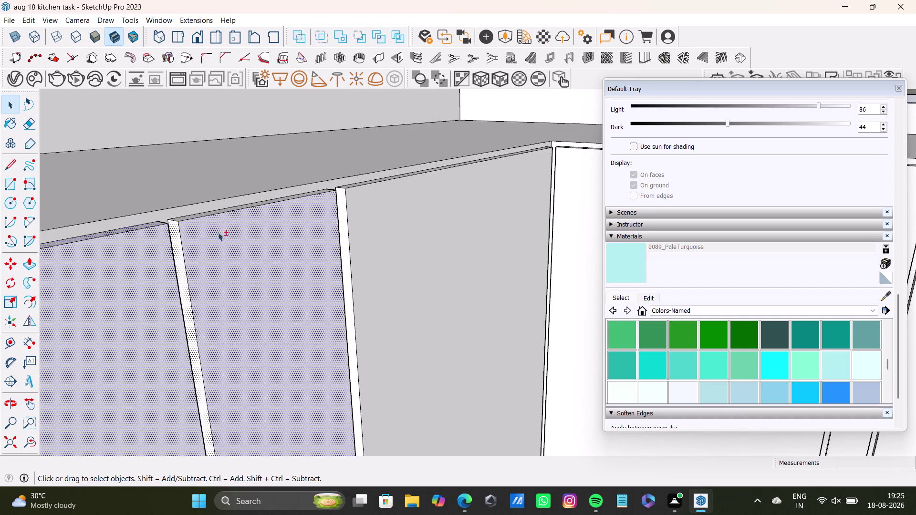
scroll(up, 3)
middle_drag(206, 226, 218, 341)
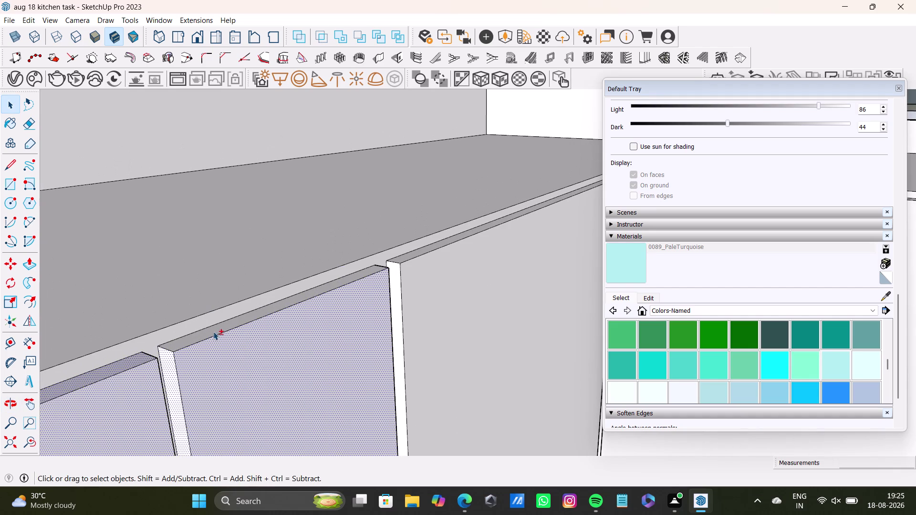
click(213, 332)
click(433, 247)
click(433, 270)
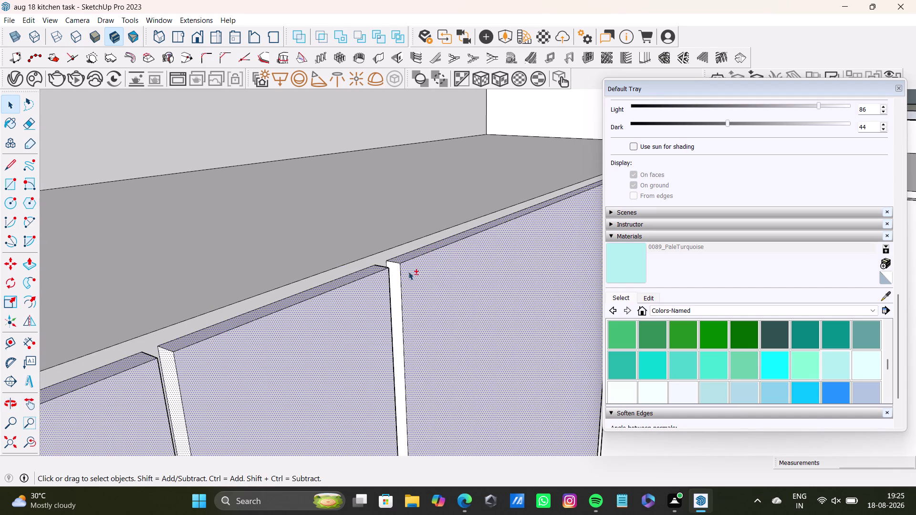
click(391, 270)
scroll(down, 3)
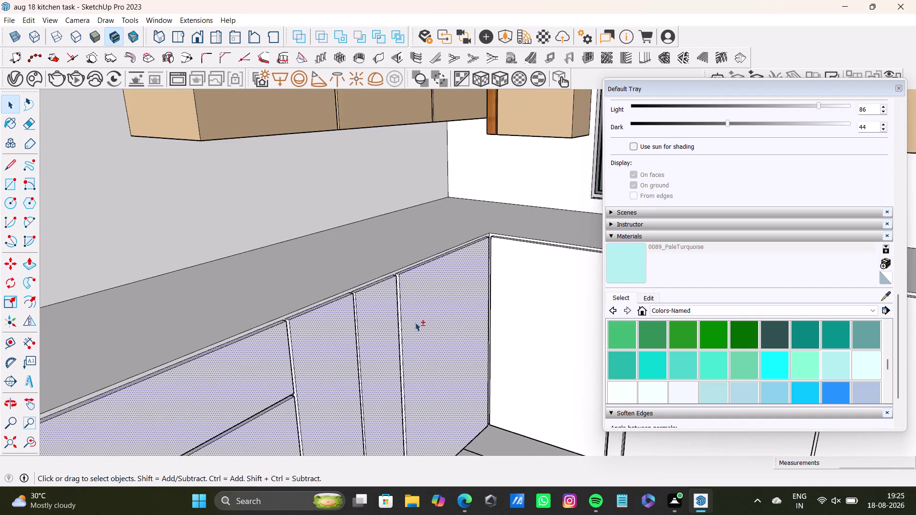
scroll(down, 3)
middle_drag(419, 335, 365, 271)
scroll(up, 3)
scroll(up, 3)
middle_drag(366, 270, 166, 329)
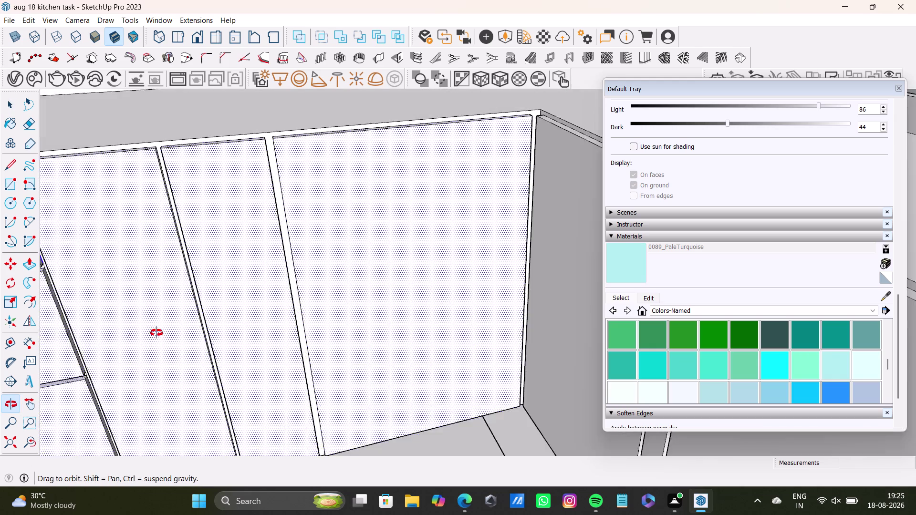
middle_drag(166, 330, 138, 338)
scroll(up, 3)
middle_drag(284, 212, 293, 380)
middle_drag(320, 359, 260, 359)
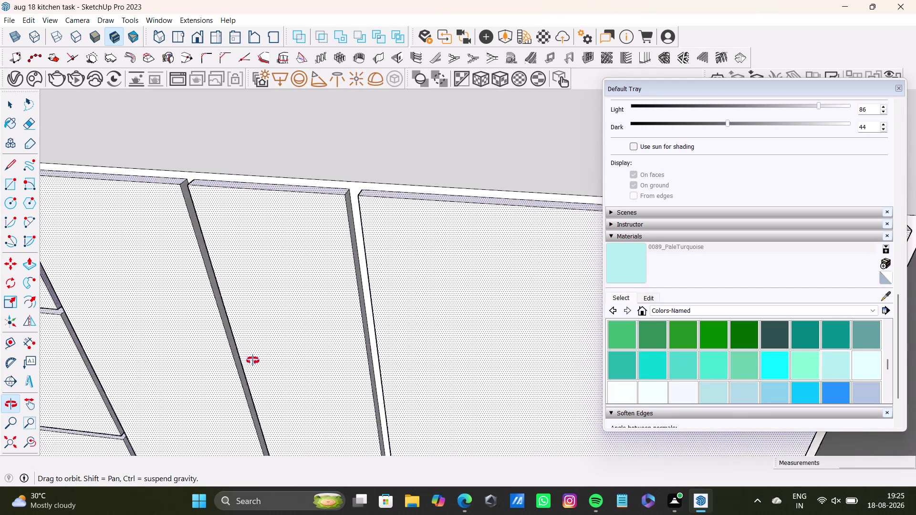
middle_drag(260, 358, 201, 359)
scroll(up, 3)
click(399, 164)
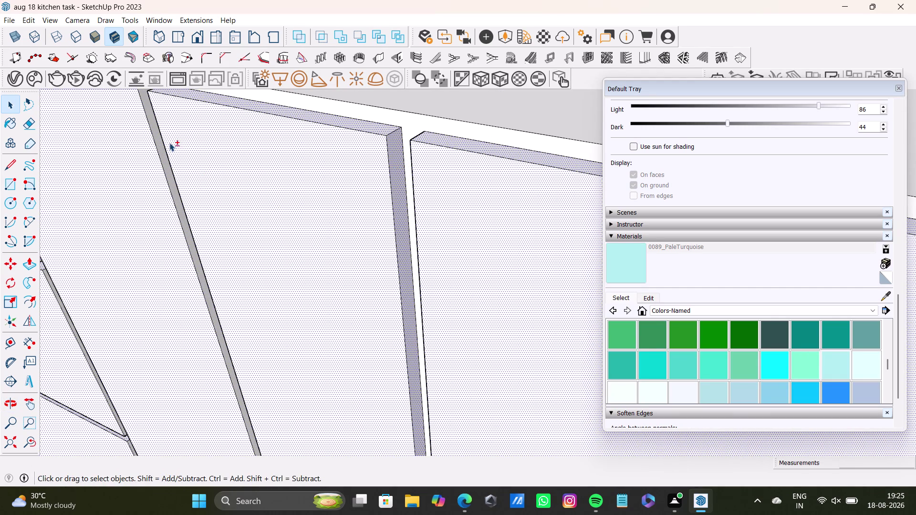
click(153, 125)
scroll(down, 3)
scroll(down, 3)
middle_drag(225, 200, 226, 200)
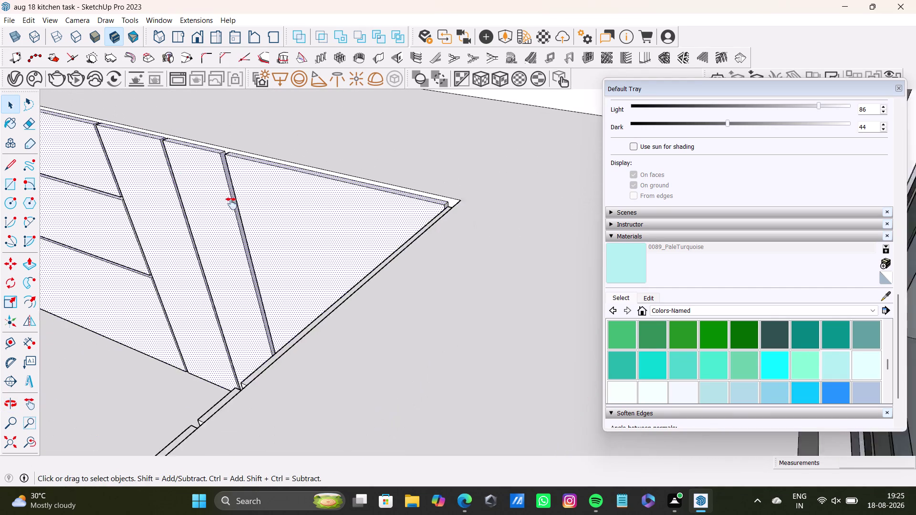
middle_drag(227, 199, 282, 226)
middle_drag(456, 271, 408, 297)
scroll(up, 3)
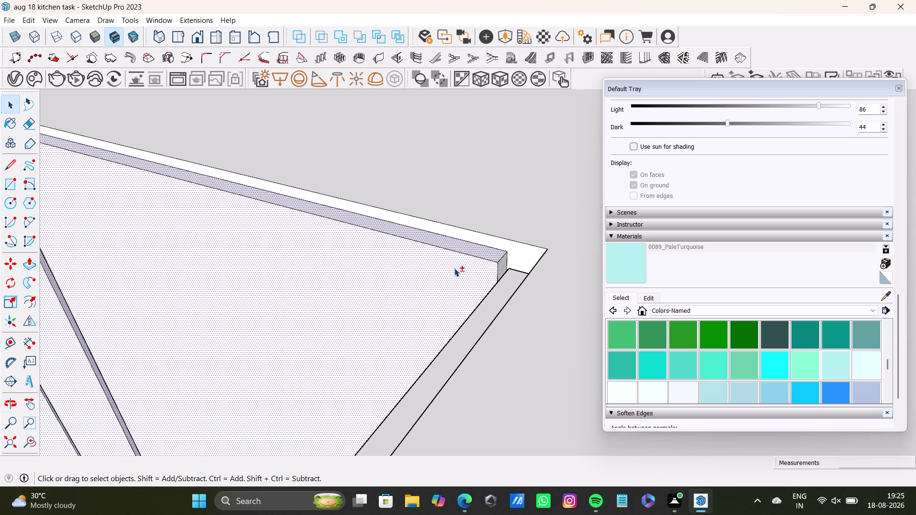
scroll(up, 3)
click(522, 264)
click(526, 280)
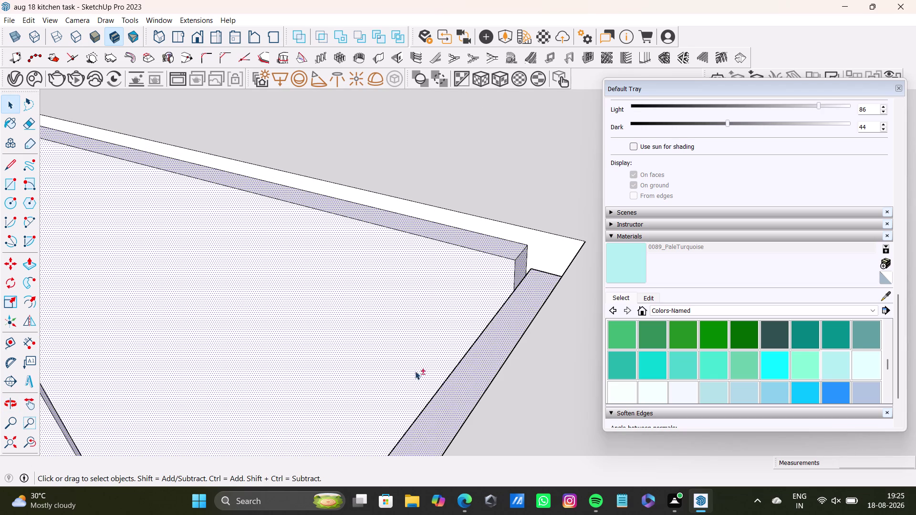
middle_drag(402, 375, 556, 223)
scroll(down, 3)
middle_drag(313, 350, 565, 334)
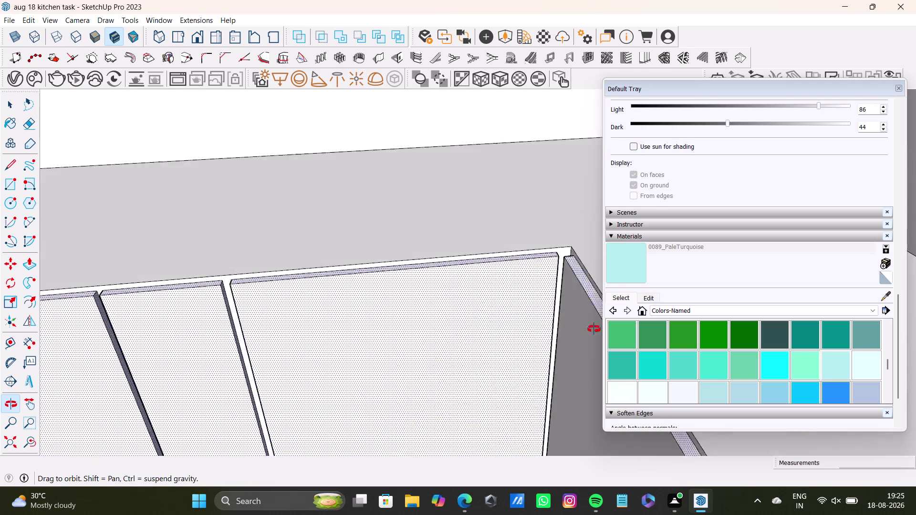
middle_drag(564, 334, 598, 328)
scroll(down, 3)
middle_drag(511, 305, 223, 325)
middle_drag(239, 328, 309, 268)
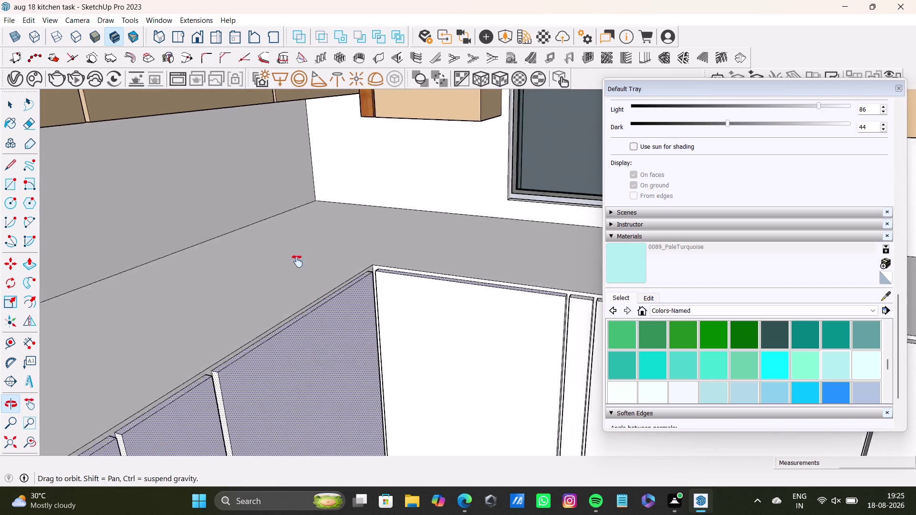
middle_drag(309, 268, 253, 238)
click(364, 262)
scroll(up, 3)
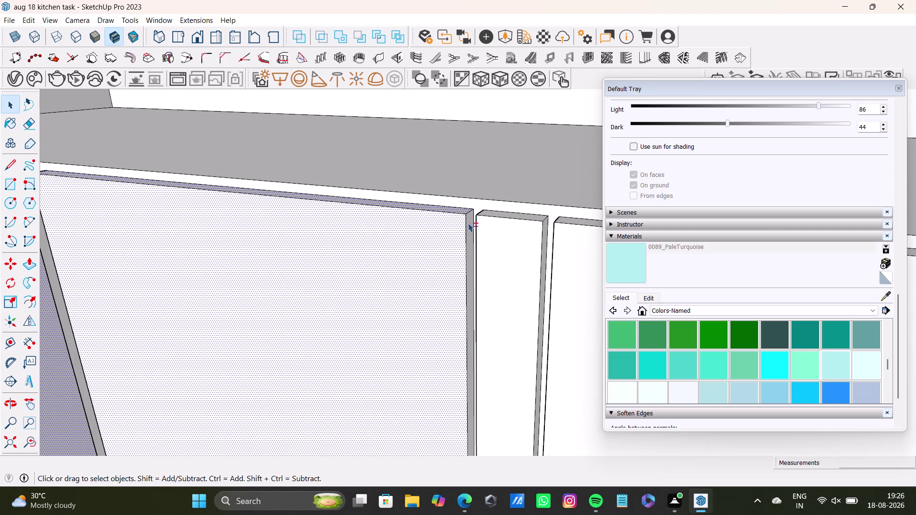
click(469, 224)
click(492, 214)
click(507, 235)
scroll(down, 3)
scroll(up, 3)
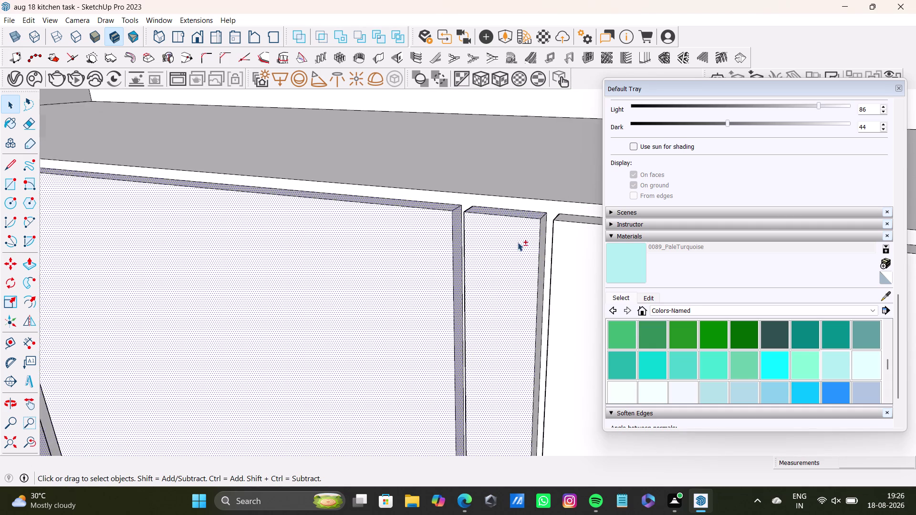
scroll(up, 3)
click(555, 235)
scroll(down, 3)
middle_drag(522, 238, 211, 240)
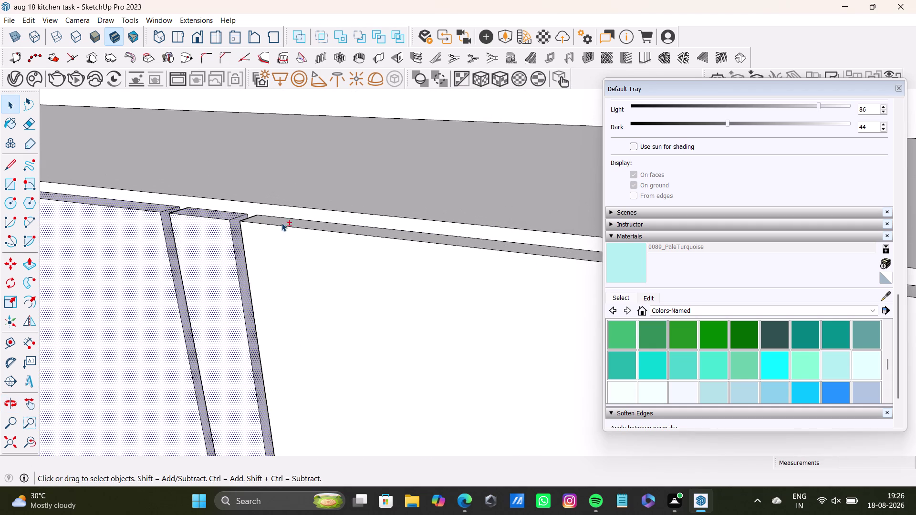
click(334, 228)
click(323, 250)
scroll(down, 3)
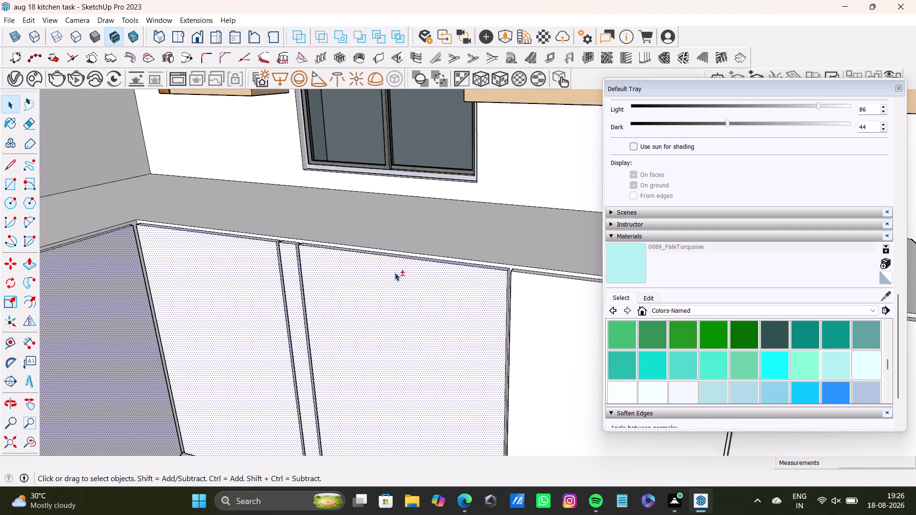
middle_drag(395, 273, 272, 213)
scroll(up, 3)
click(411, 203)
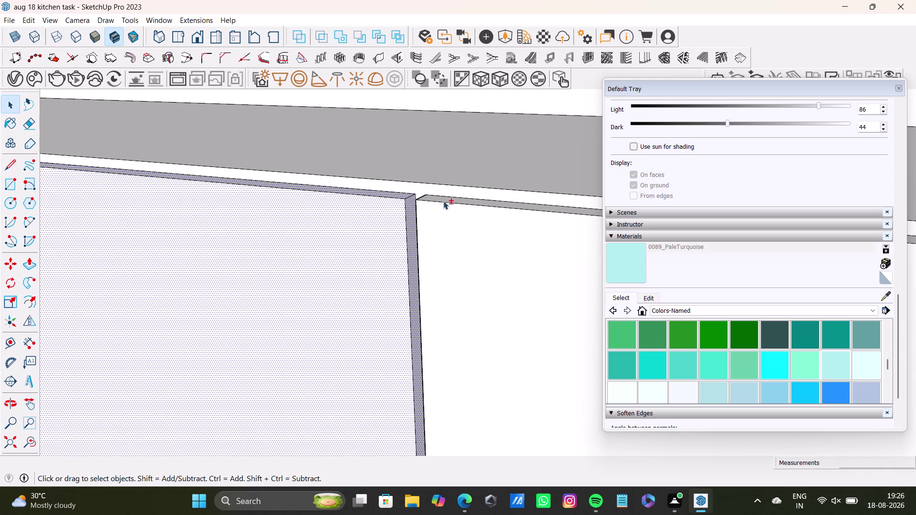
click(446, 198)
click(450, 217)
scroll(up, 3)
middle_drag(450, 207, 427, 284)
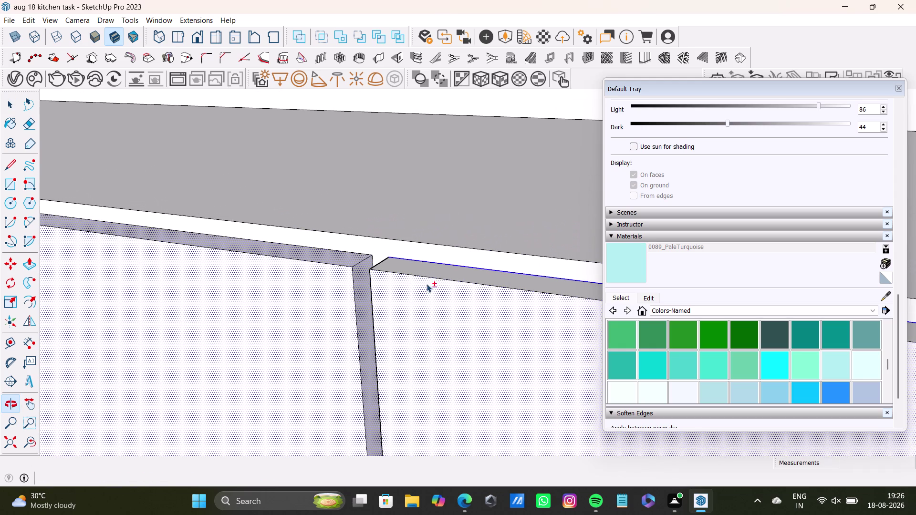
click(435, 274)
scroll(down, 3)
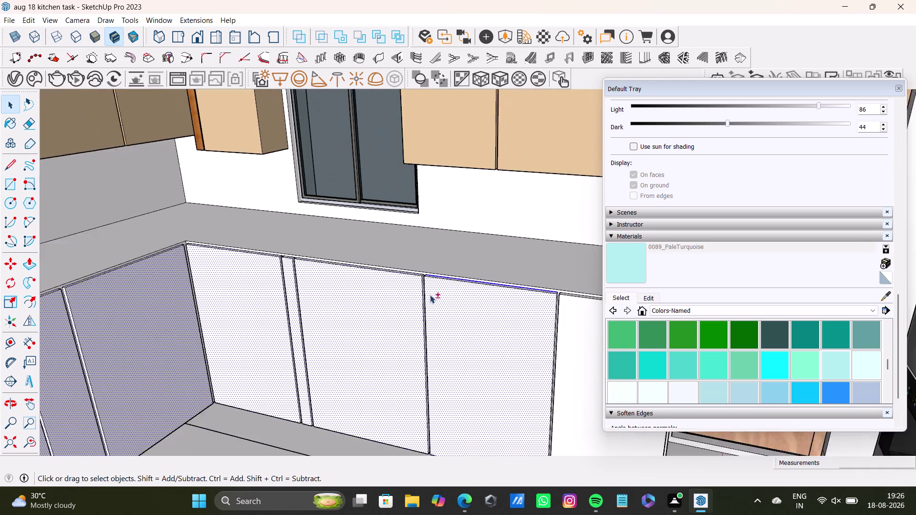
middle_drag(437, 314, 275, 232)
scroll(up, 3)
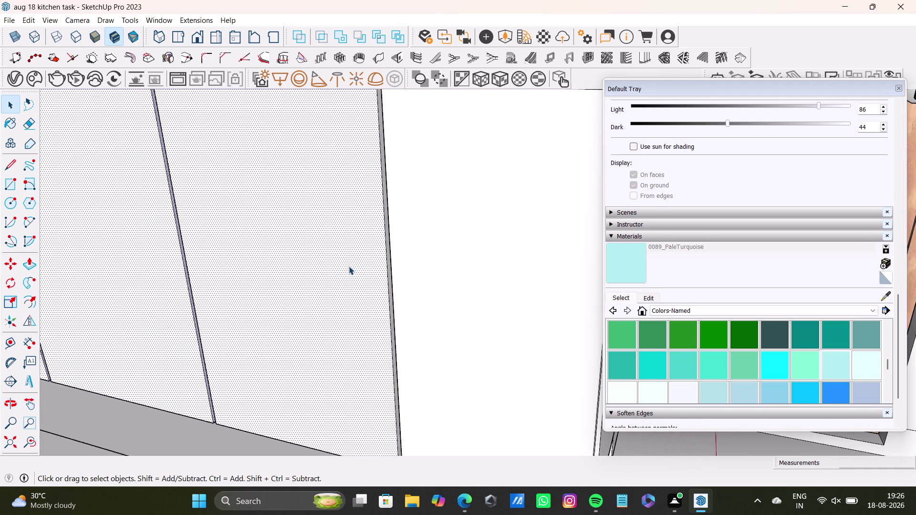
scroll(up, 3)
middle_drag(349, 262, 343, 402)
scroll(up, 3)
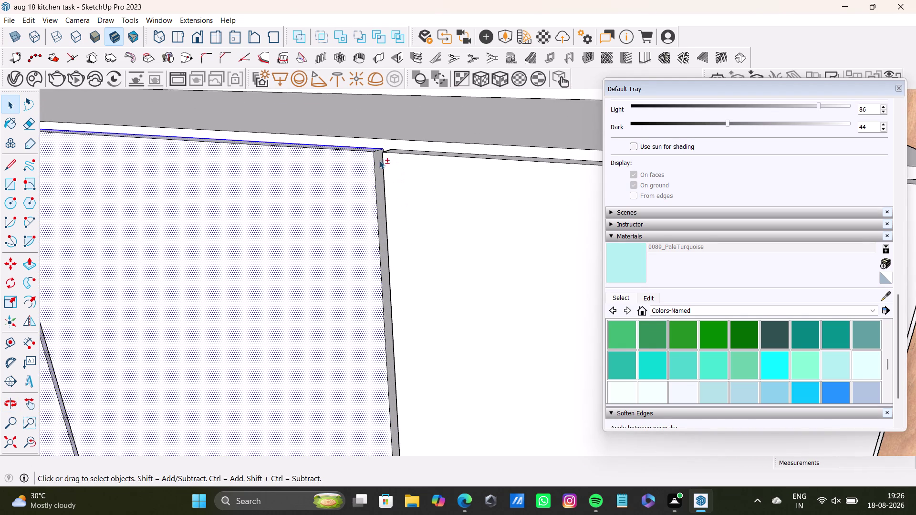
click(379, 161)
click(404, 170)
scroll(down, 3)
middle_drag(413, 182, 300, 235)
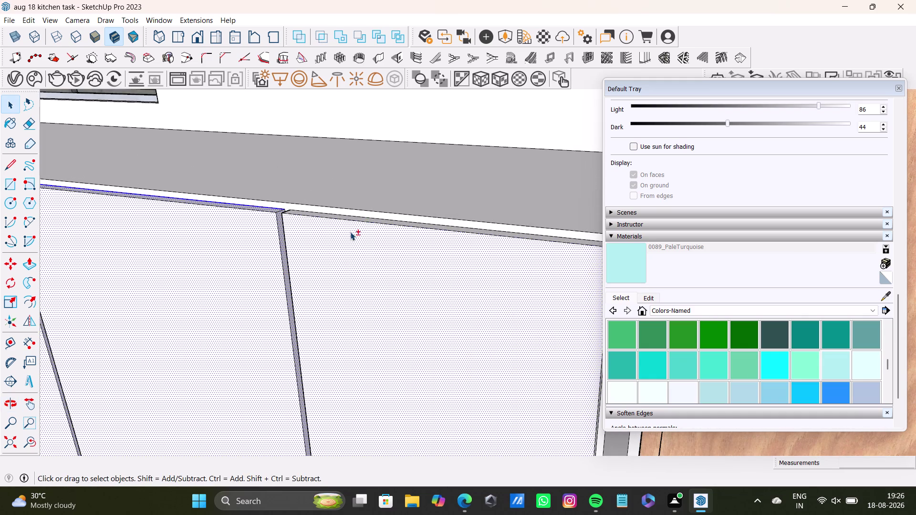
middle_drag(347, 230, 350, 327)
click(379, 226)
scroll(down, 3)
middle_drag(397, 241, 306, 183)
scroll(up, 3)
middle_drag(407, 234, 339, 145)
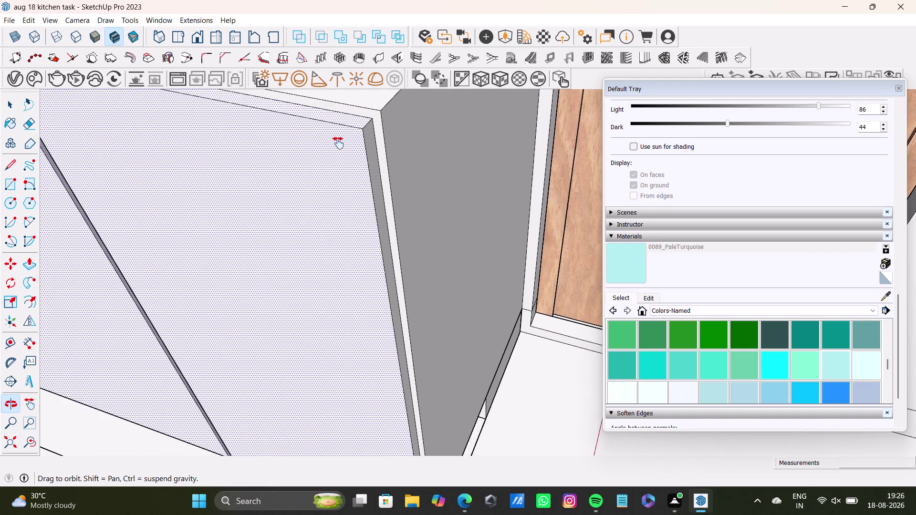
middle_drag(339, 145, 338, 143)
click(367, 151)
scroll(down, 3)
scroll(up, 3)
scroll(down, 3)
middle_drag(158, 185, 218, 185)
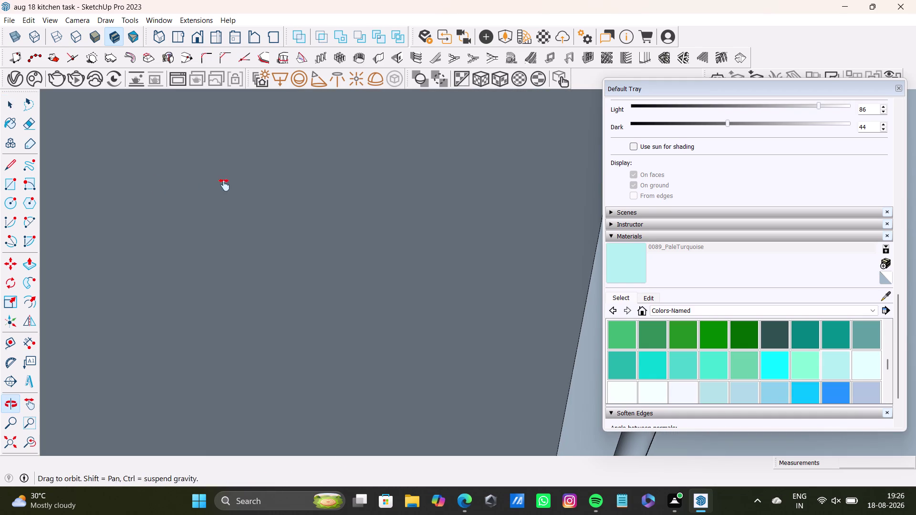
middle_drag(218, 185, 224, 185)
scroll(down, 3)
click(11, 444)
middle_drag(408, 204, 162, 281)
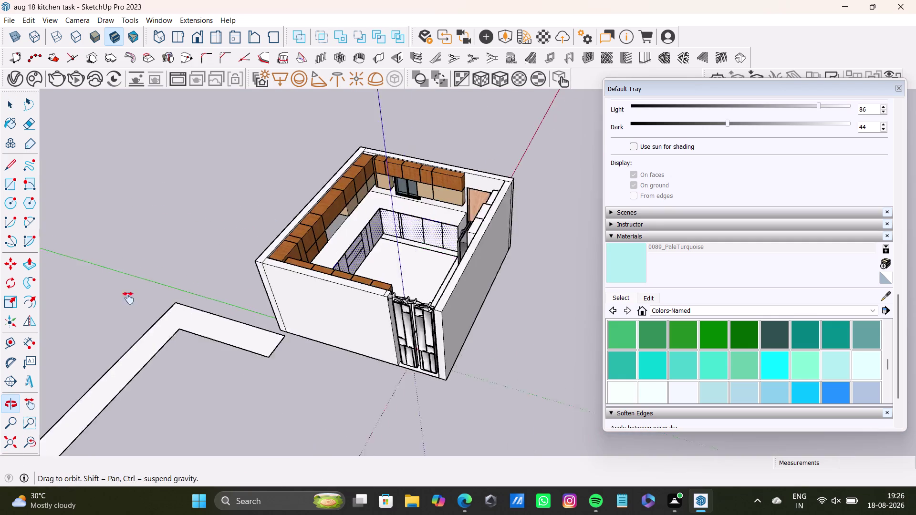
middle_drag(162, 282, 63, 319)
scroll(up, 3)
scroll(down, 3)
scroll(up, 3)
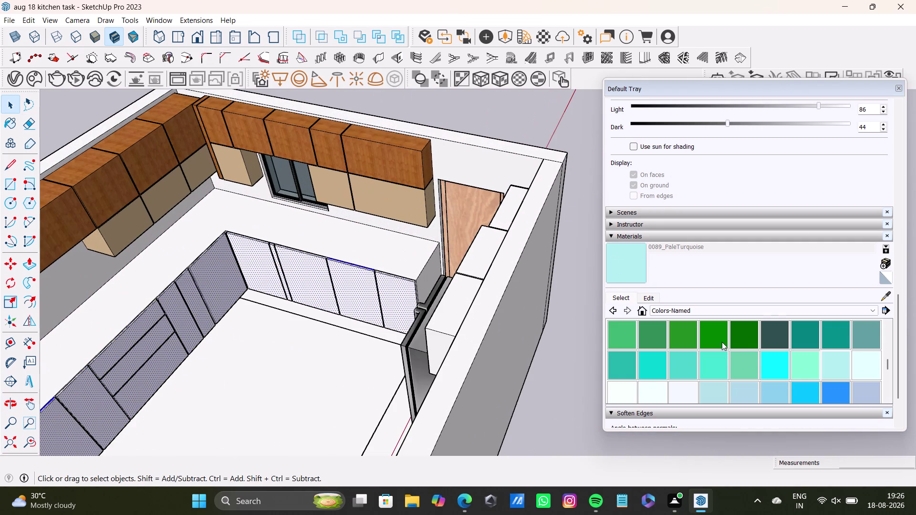
click(863, 366)
click(372, 288)
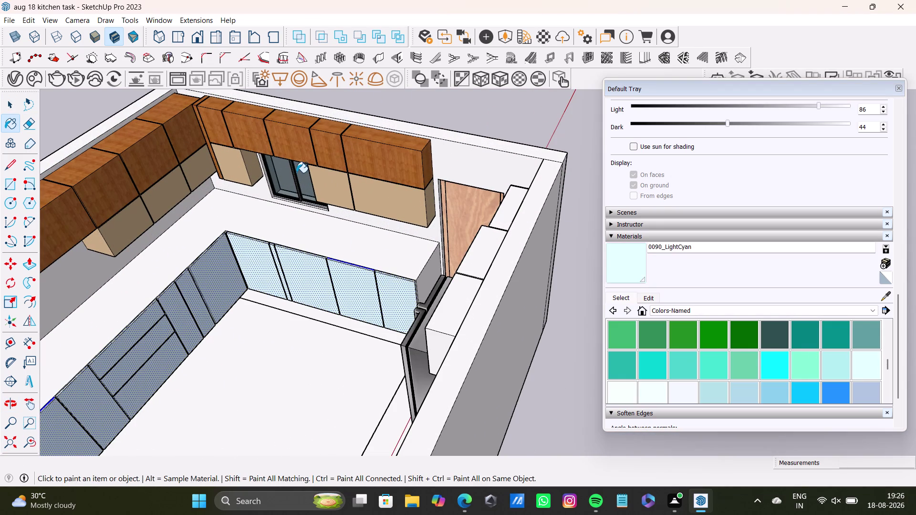
scroll(up, 3)
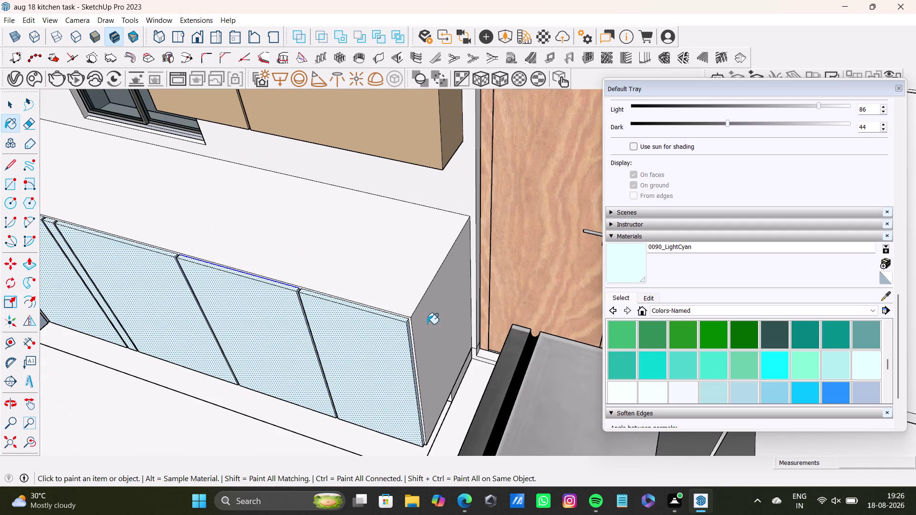
scroll(up, 3)
key(space)
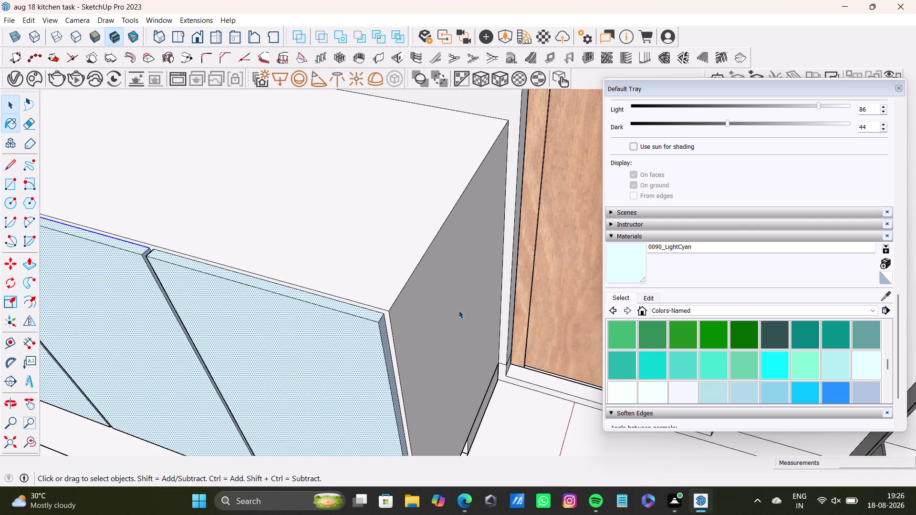
click(459, 310)
click(353, 269)
scroll(up, 3)
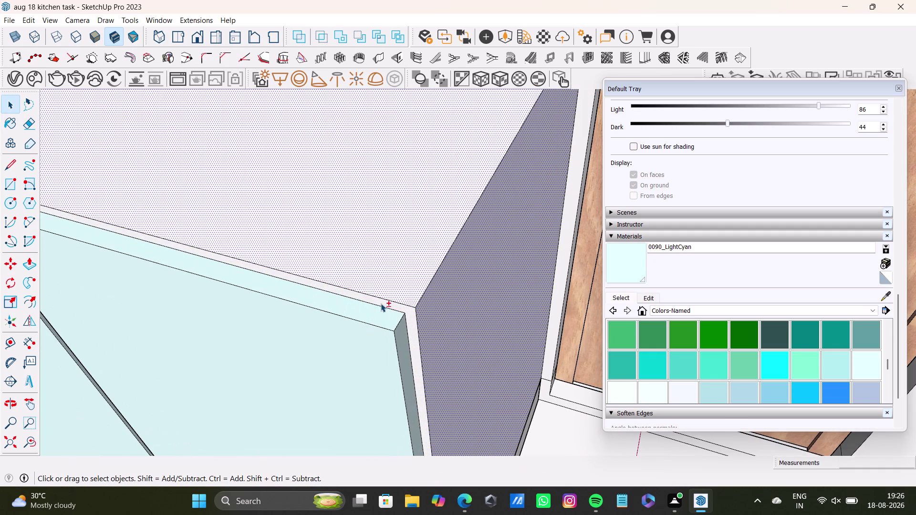
click(381, 303)
scroll(down, 3)
middle_drag(126, 254, 267, 255)
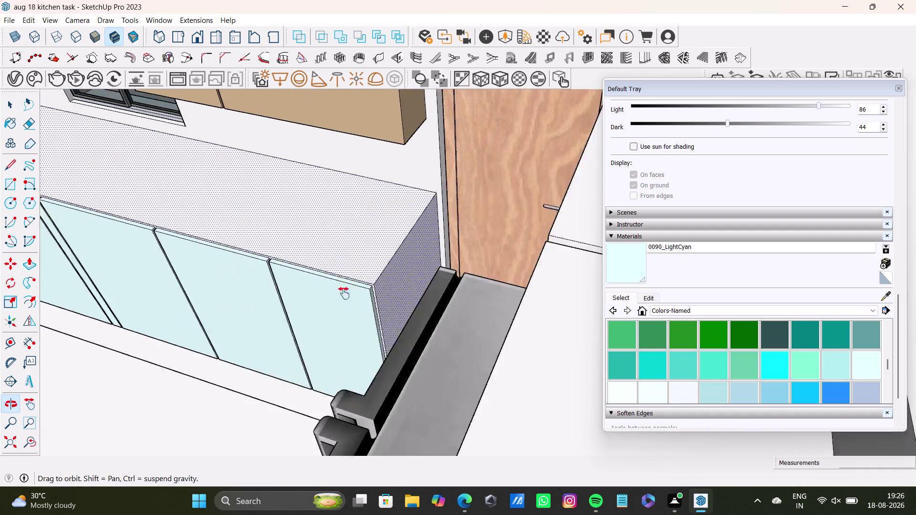
middle_drag(268, 255, 438, 345)
scroll(up, 3)
click(133, 244)
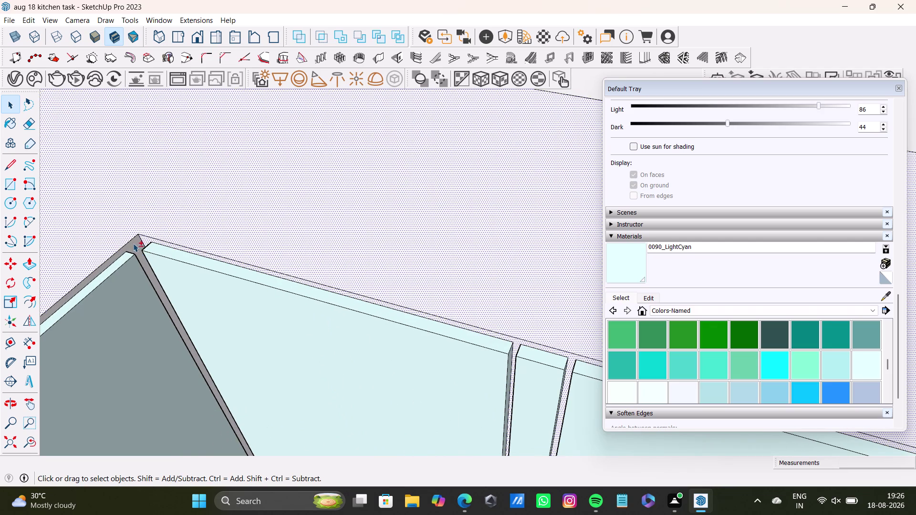
scroll(down, 3)
middle_drag(134, 247, 472, 223)
scroll(down, 3)
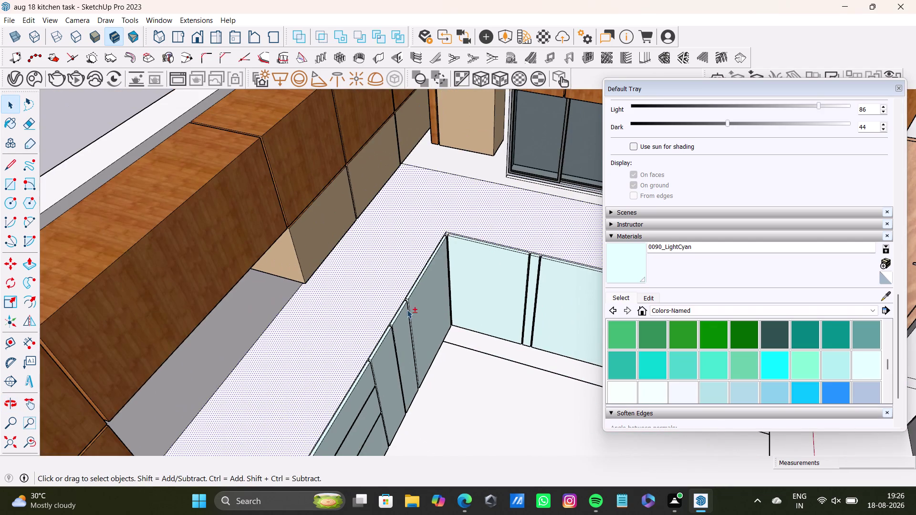
middle_drag(449, 351, 144, 318)
scroll(up, 3)
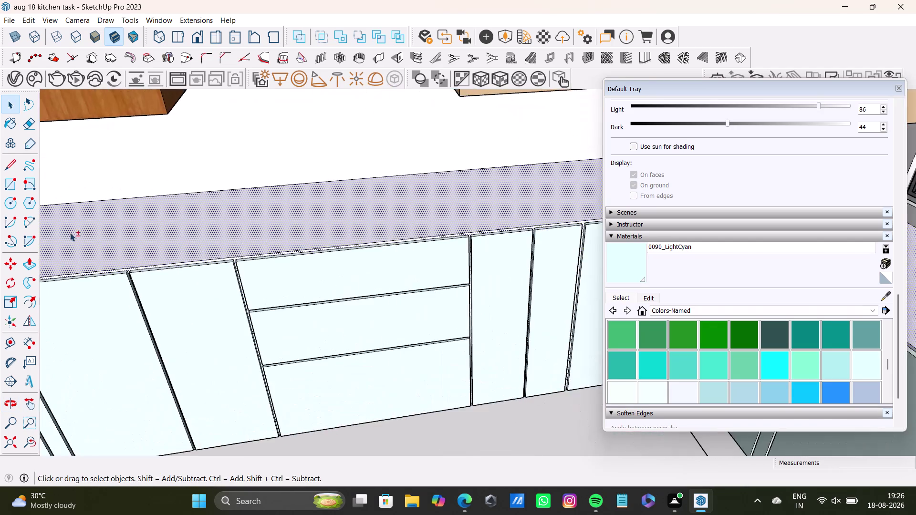
scroll(up, 3)
scroll(down, 3)
scroll(up, 3)
scroll(down, 3)
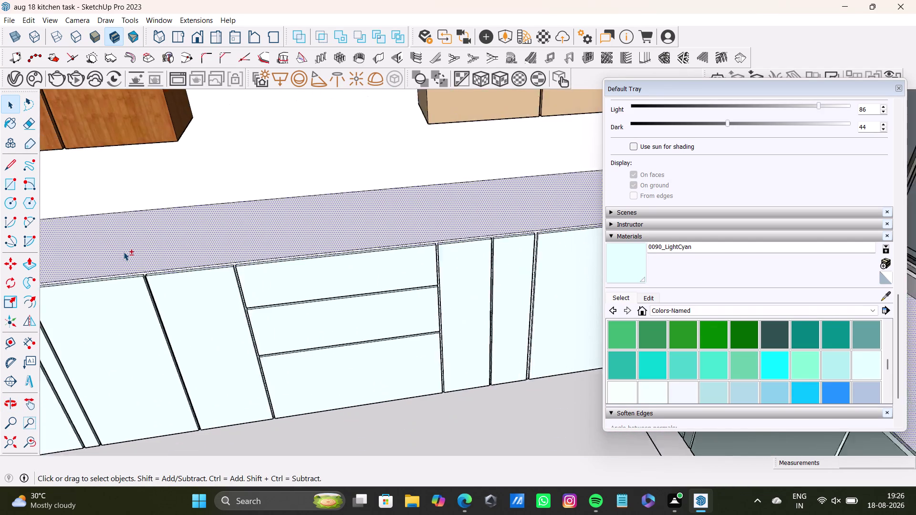
scroll(down, 3)
middle_drag(123, 252, 389, 277)
scroll(up, 3)
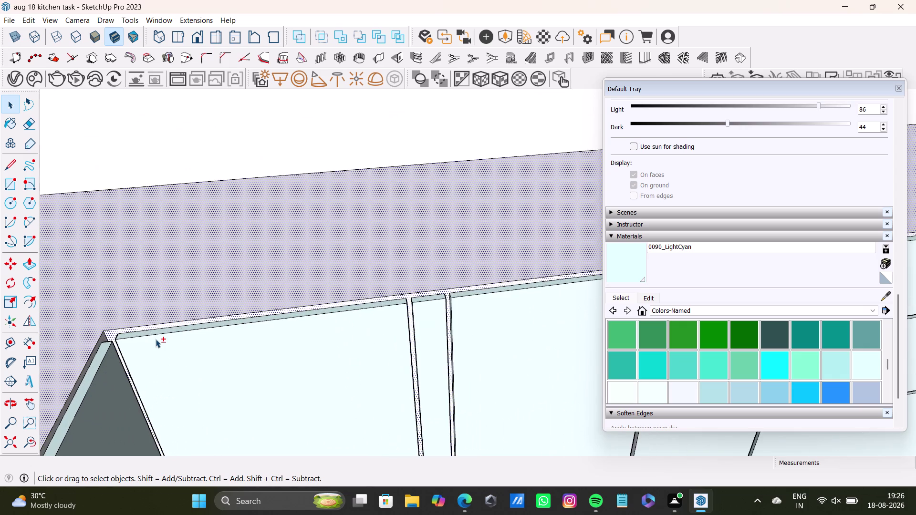
scroll(down, 3)
middle_drag(331, 354, 86, 374)
scroll(down, 3)
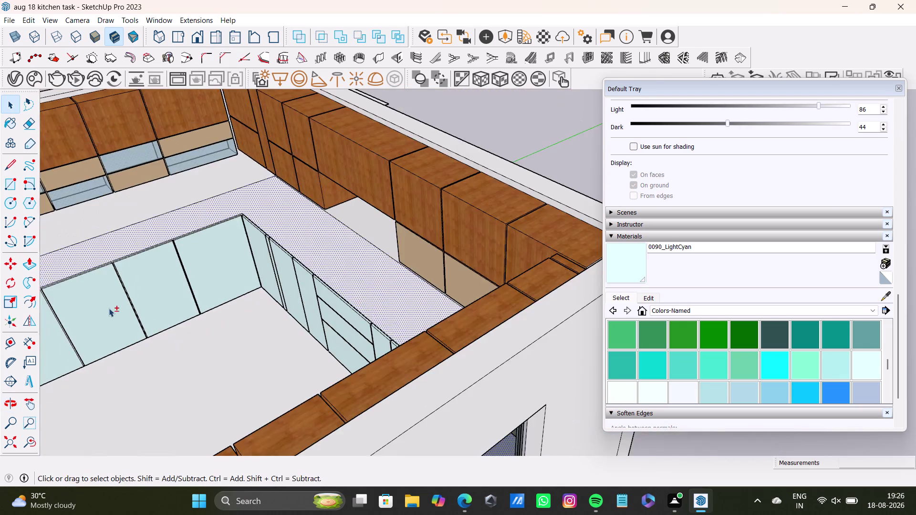
middle_drag(109, 308, 329, 329)
scroll(up, 3)
middle_drag(242, 313, 268, 261)
scroll(up, 3)
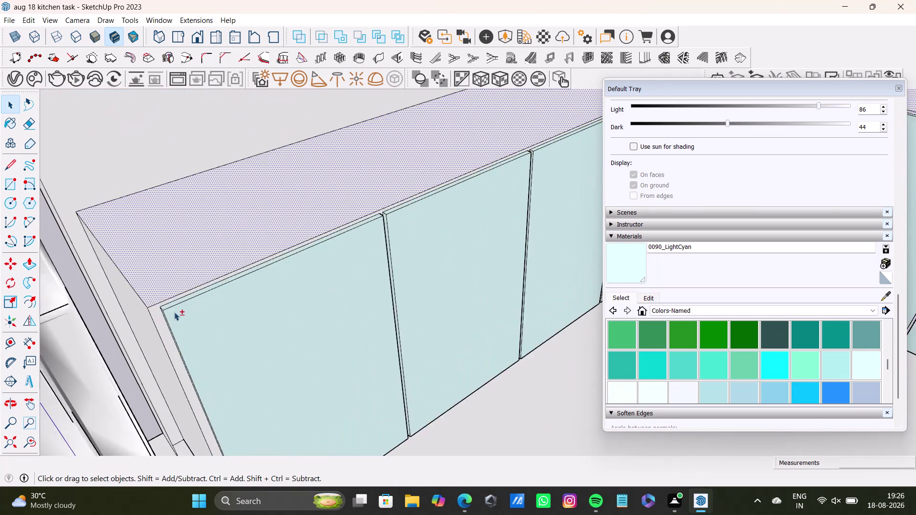
scroll(up, 3)
click(142, 305)
click(151, 314)
click(129, 311)
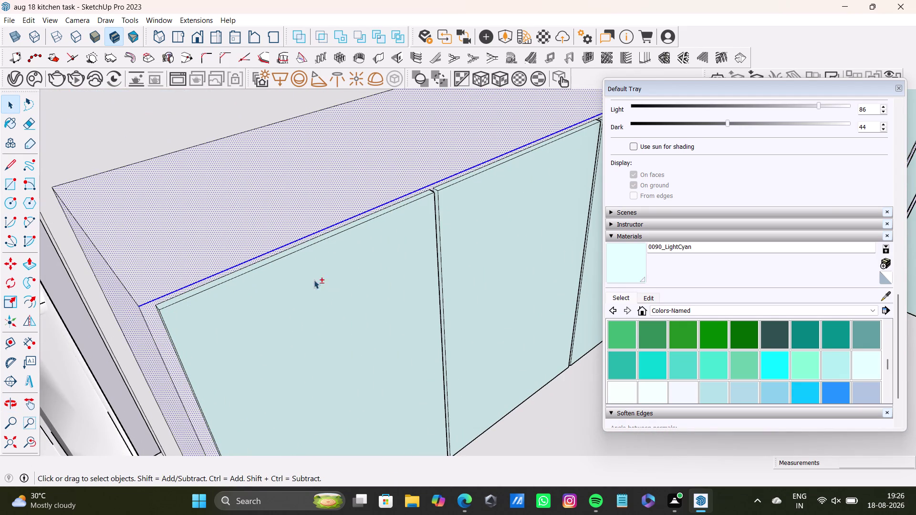
click(707, 313)
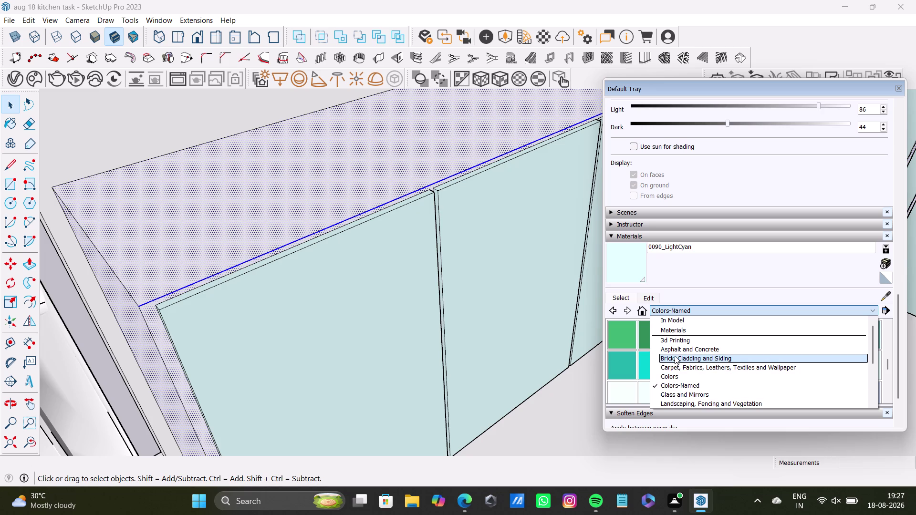
Paint the countertop with Carrera Marble from the Stone materials collection.
scroll(up, 3)
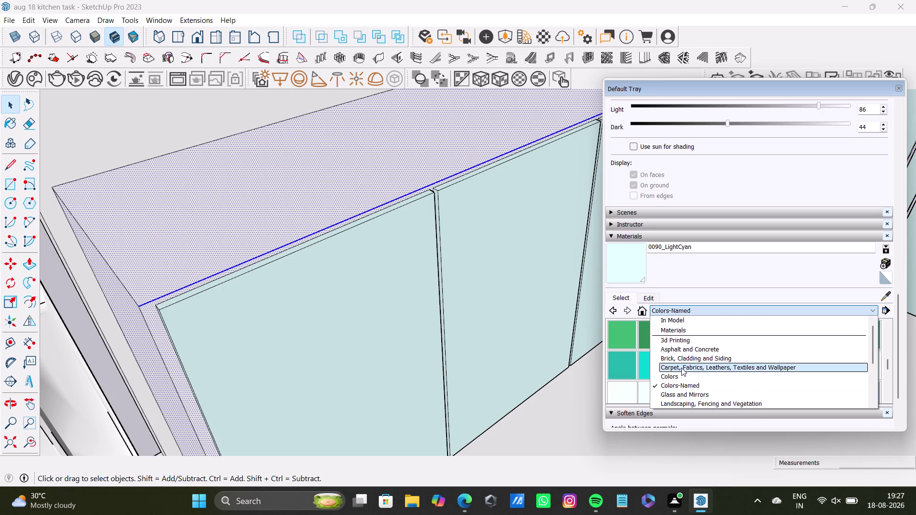
scroll(down, 3)
scroll(down, 3)
click(677, 358)
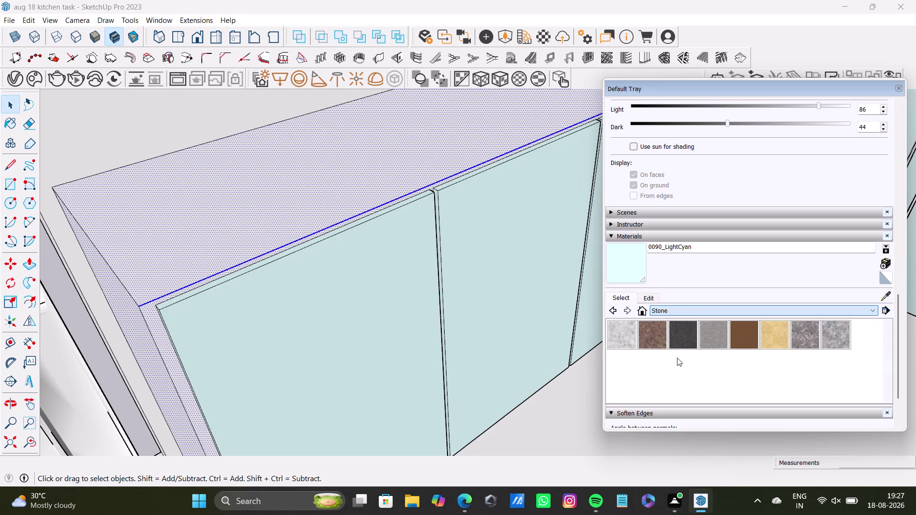
click(630, 340)
click(374, 179)
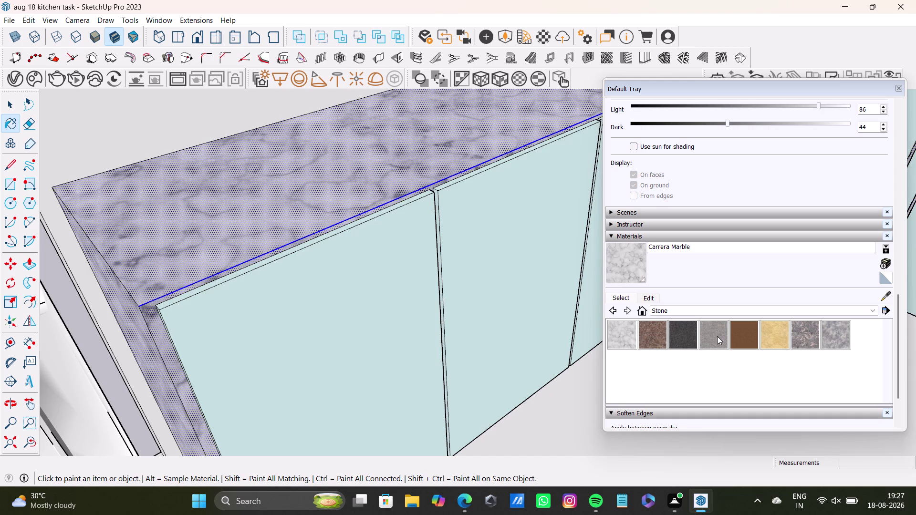
Try Stone Vein Gray on the countertop, then switch back to Carrera Marble.
click(830, 337)
click(370, 173)
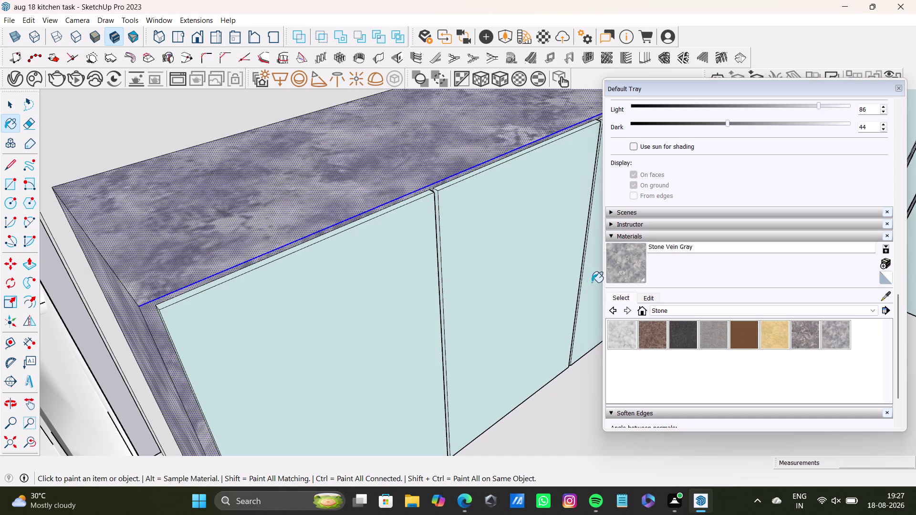
click(625, 341)
click(369, 190)
scroll(down, 3)
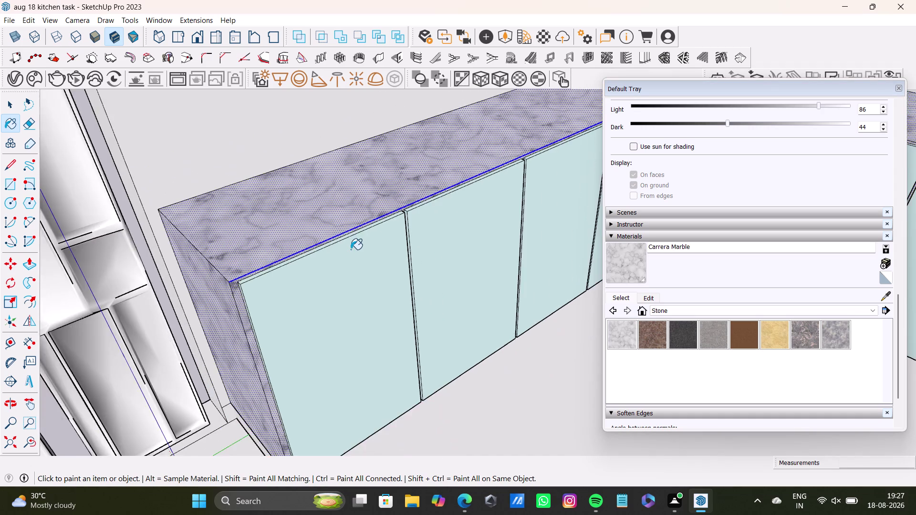
scroll(down, 3)
scroll(down, 3)
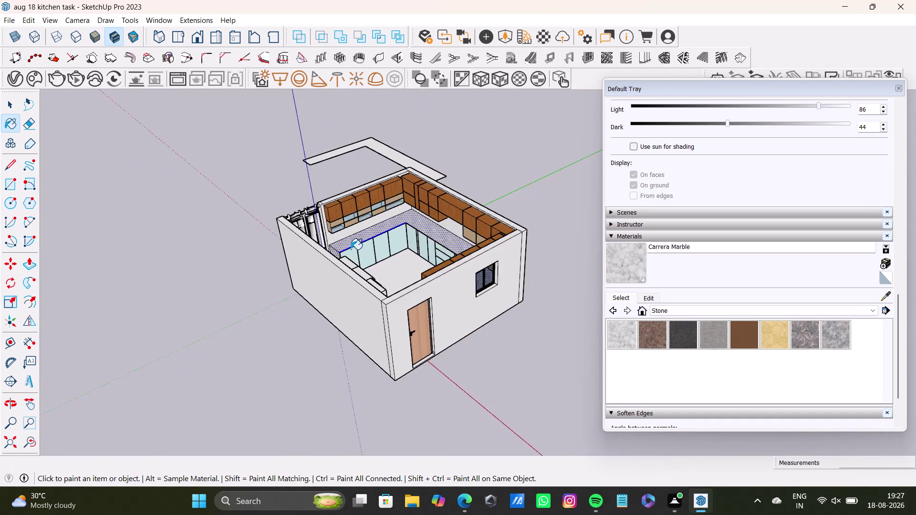
middle_drag(350, 249, 643, 301)
middle_drag(557, 328, 732, 286)
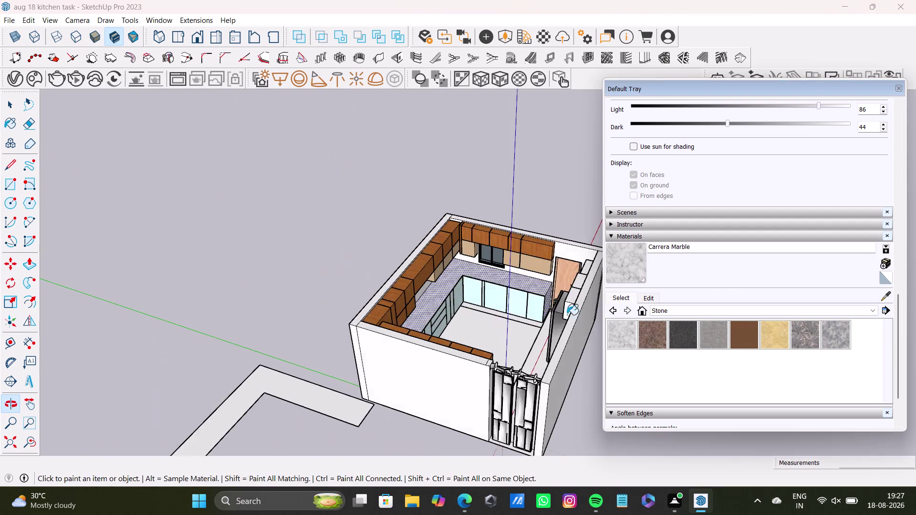
scroll(up, 3)
middle_drag(472, 302, 353, 299)
middle_drag(302, 321, 562, 296)
scroll(up, 3)
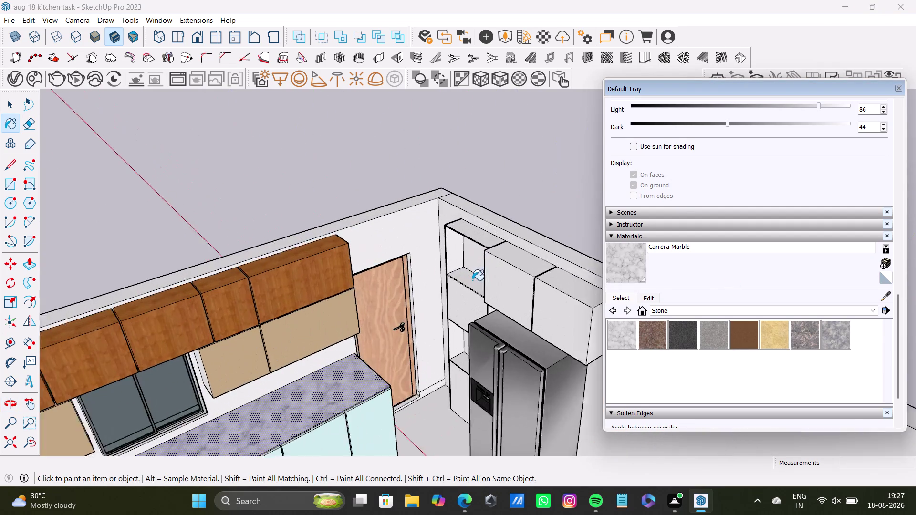
middle_drag(502, 335, 605, 294)
middle_drag(548, 290, 412, 280)
middle_drag(410, 295, 411, 295)
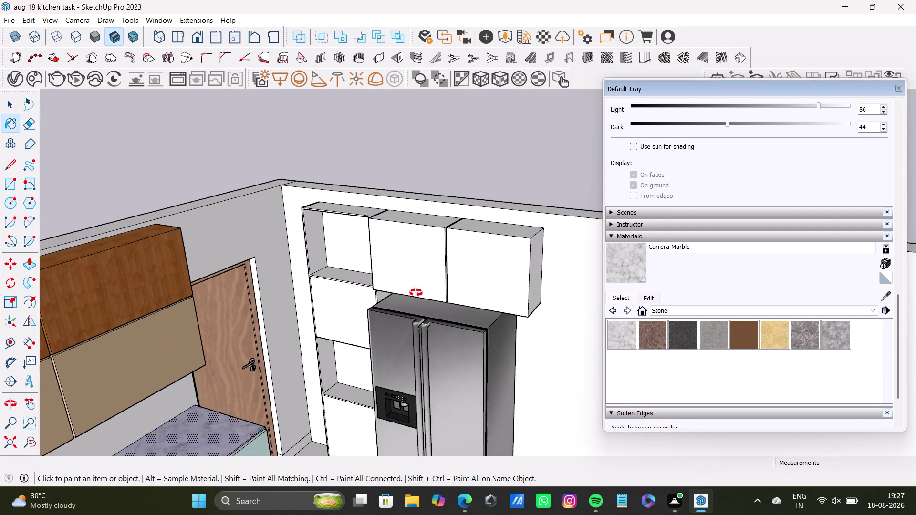
middle_drag(411, 296, 443, 289)
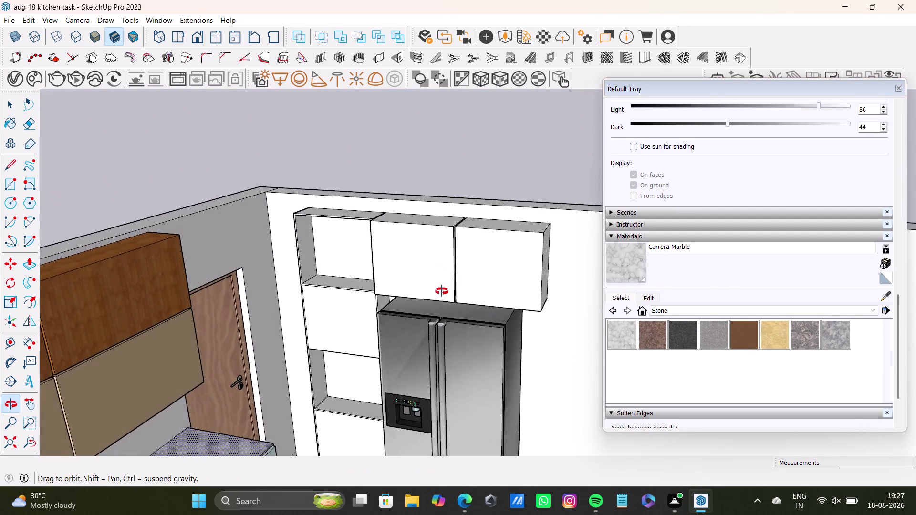
middle_drag(443, 288, 540, 318)
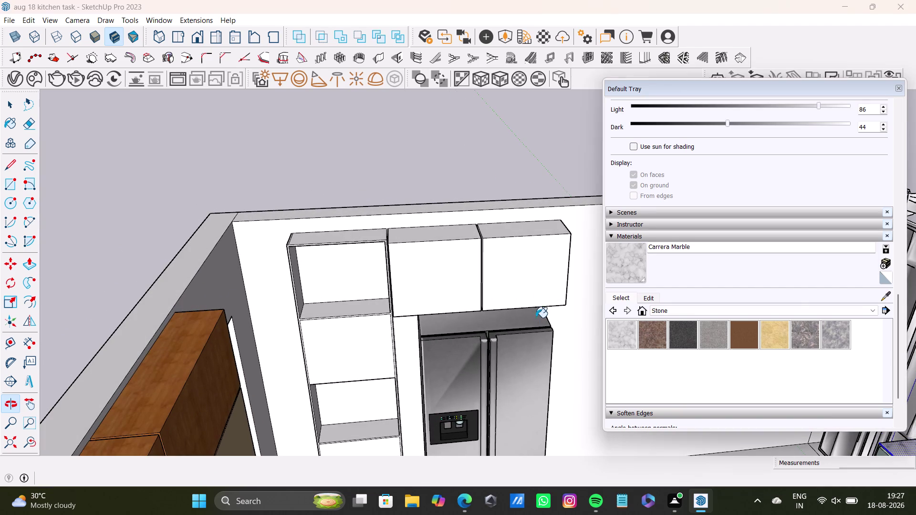
middle_drag(520, 314, 467, 287)
key(space)
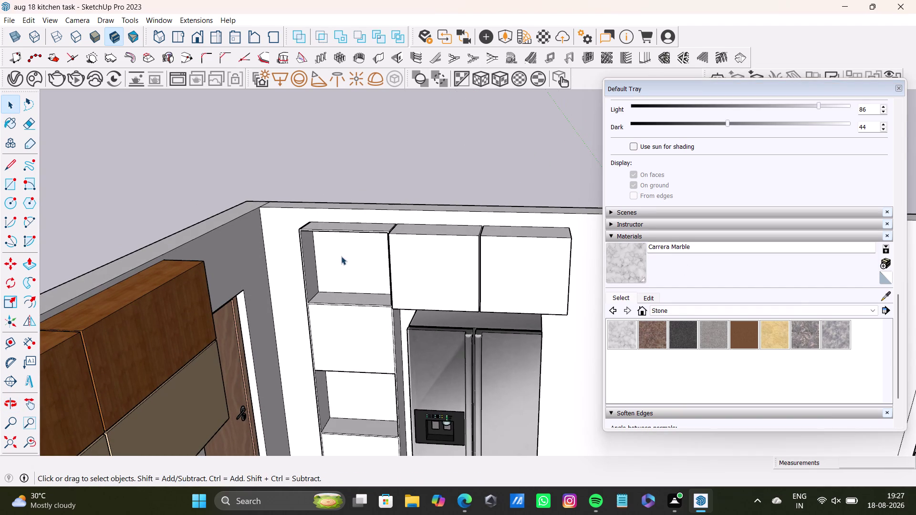
click(341, 256)
scroll(up, 3)
scroll(down, 3)
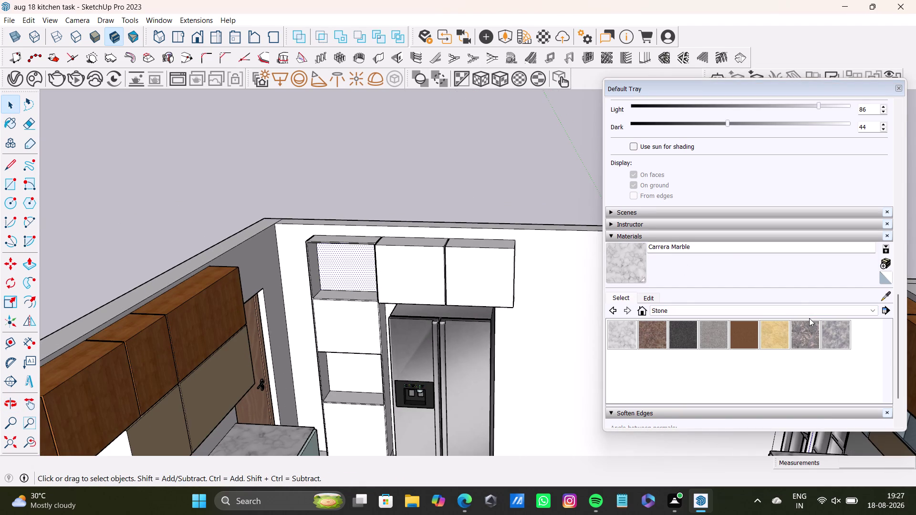
scroll(up, 3)
middle_drag(312, 257, 316, 234)
scroll(down, 3)
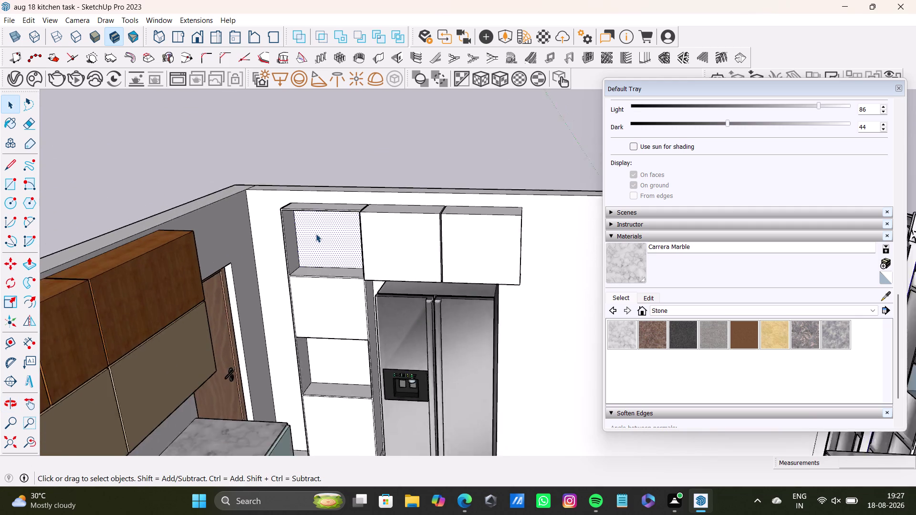
scroll(down, 3)
middle_drag(320, 236, 213, 311)
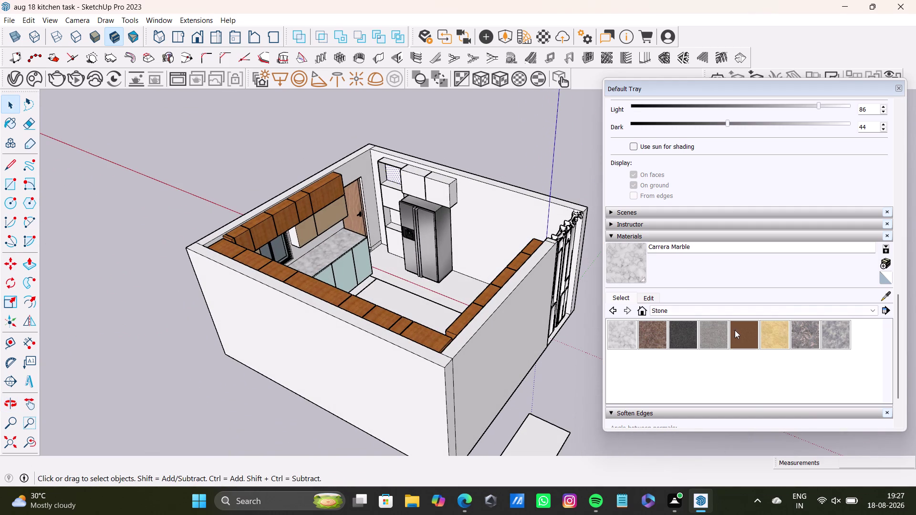
Sample the tan colour from a wall cabinet and paint the first faces with it.
click(887, 294)
scroll(up, 3)
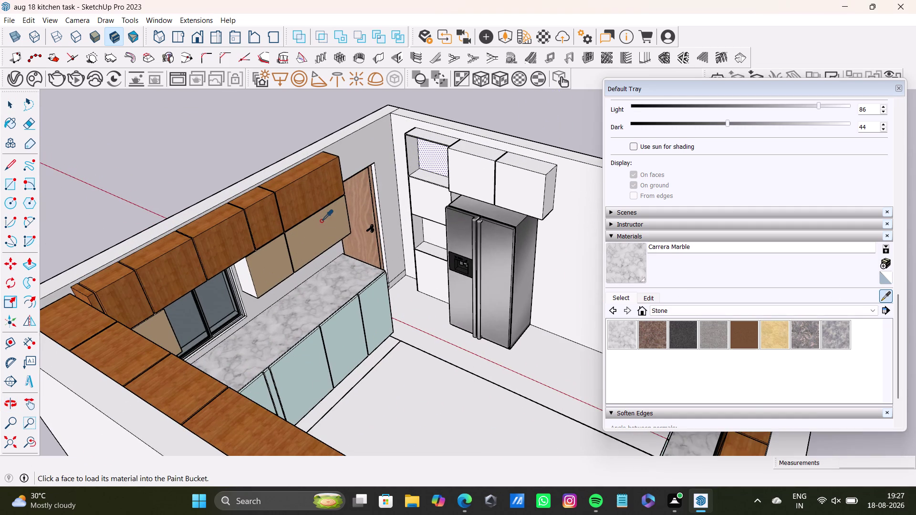
click(322, 221)
click(627, 275)
scroll(up, 3)
key(space)
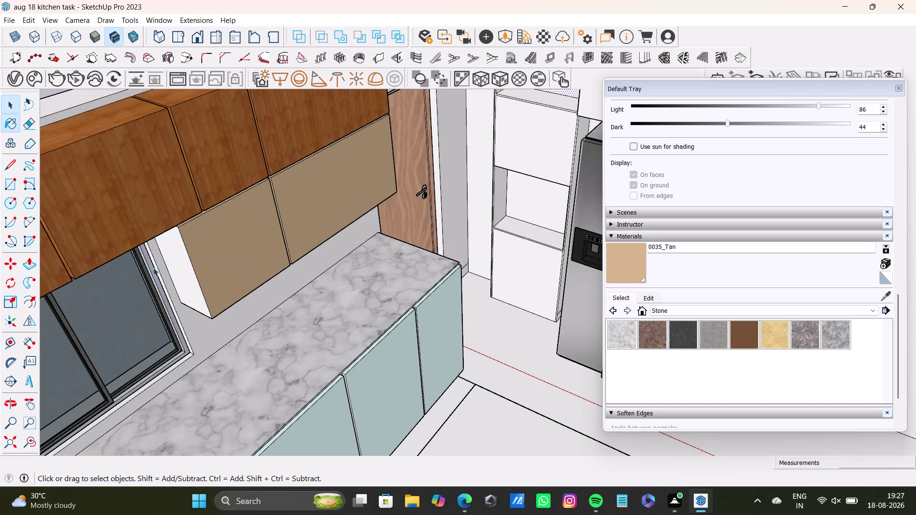
click(172, 265)
drag(638, 263, 634, 262)
click(184, 269)
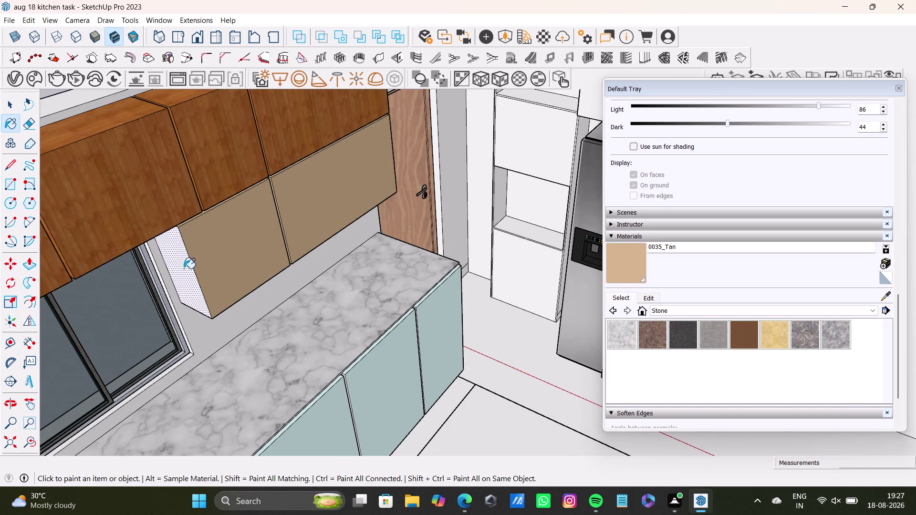
scroll(down, 3)
middle_drag(417, 217, 341, 360)
scroll(up, 3)
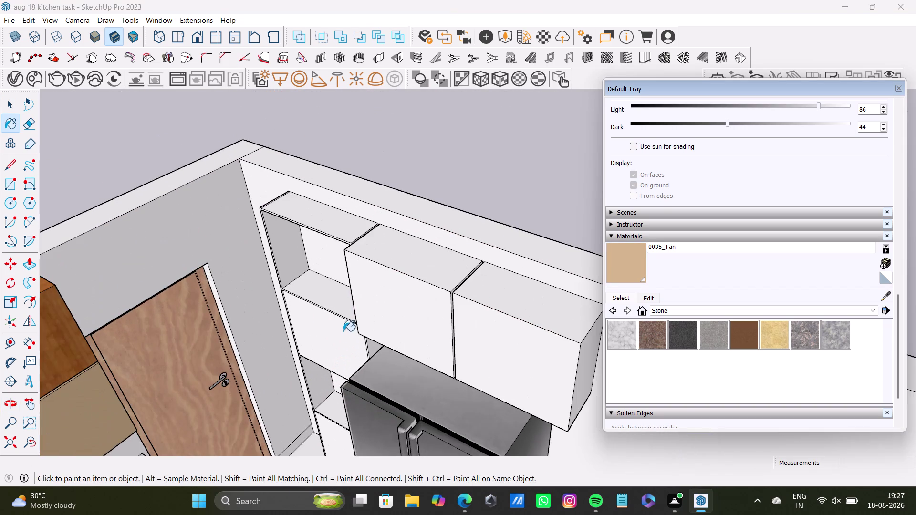
Select the tall unit's top cubby, its other parts and the upper cabinet boxes.
key(space)
click(327, 225)
click(297, 255)
click(322, 292)
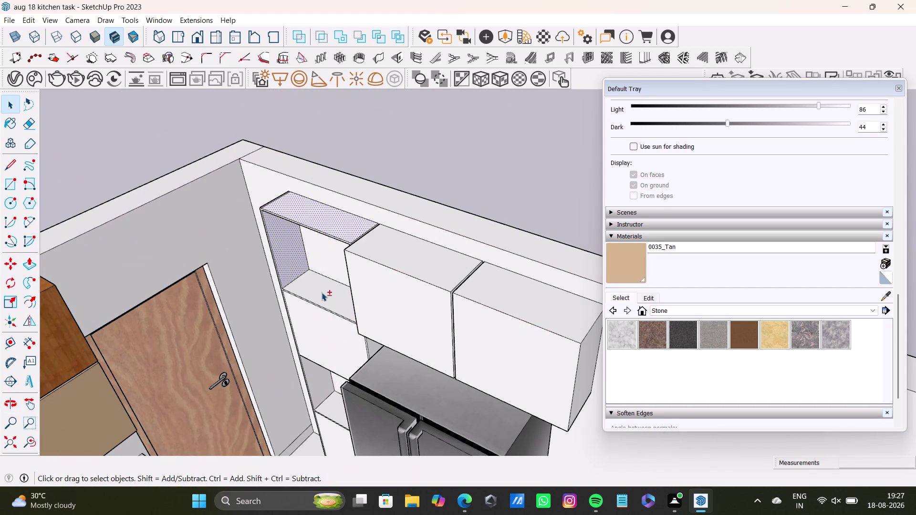
click(330, 258)
click(377, 252)
click(396, 313)
click(504, 292)
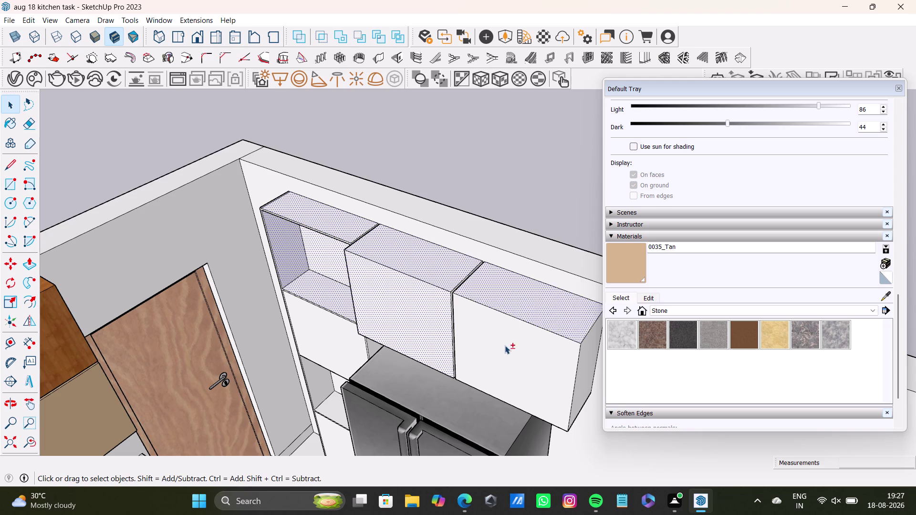
click(505, 346)
Add the shelf faces of the tall unit beside the fridge to the selection.
middle_drag(376, 360, 466, 222)
click(379, 273)
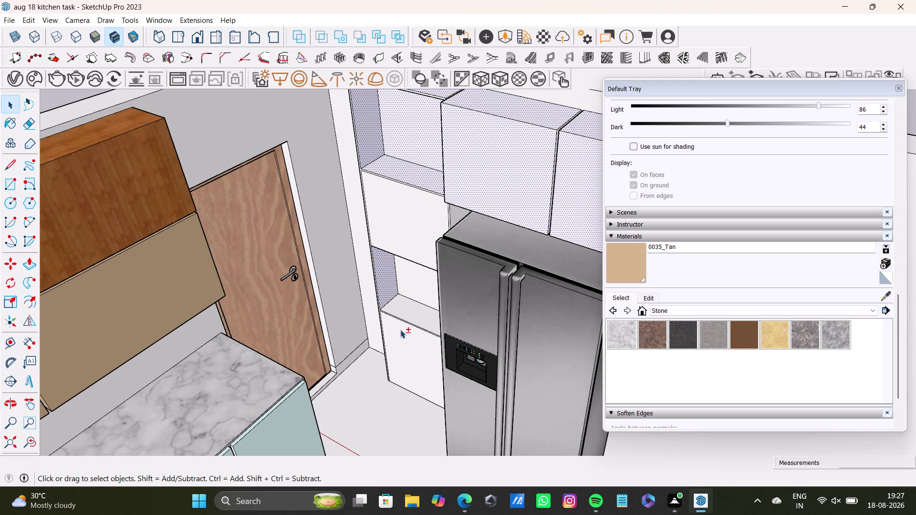
click(400, 342)
click(412, 302)
click(410, 313)
click(412, 289)
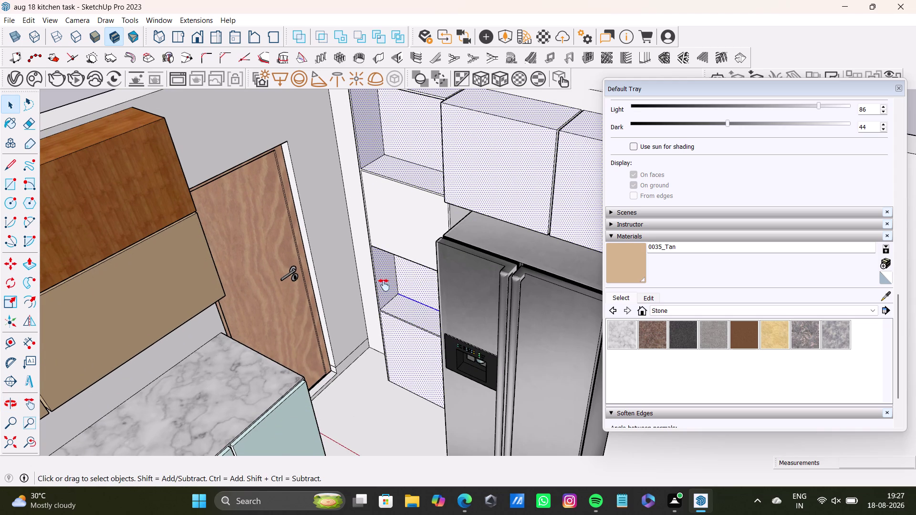
Paint the selected tall unit and cabinets with the tan material.
middle_drag(385, 285, 309, 376)
middle_drag(303, 374, 449, 252)
middle_drag(414, 345, 357, 347)
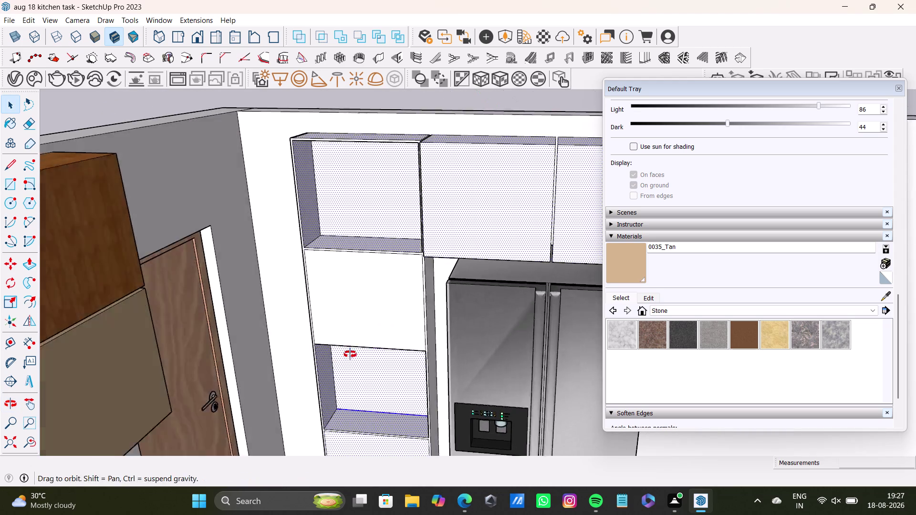
middle_drag(358, 348, 326, 387)
scroll(up, 3)
click(475, 229)
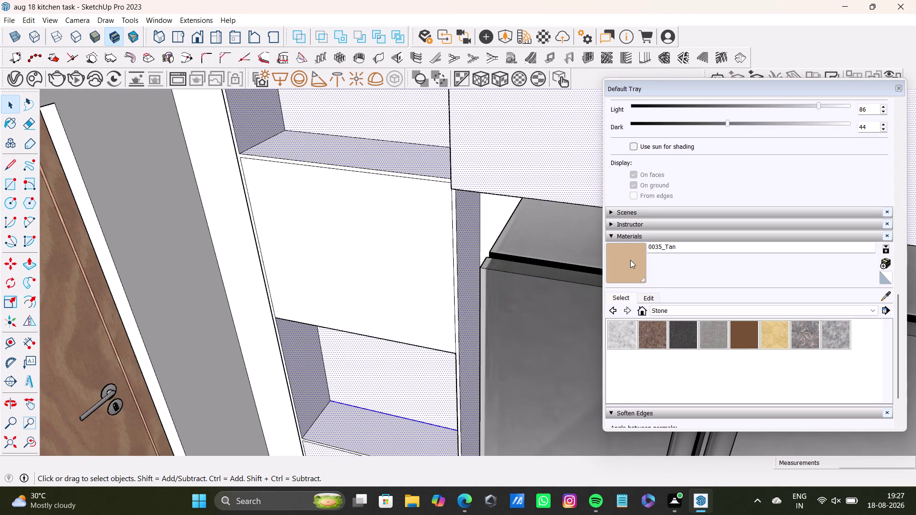
click(632, 262)
click(465, 242)
scroll(down, 3)
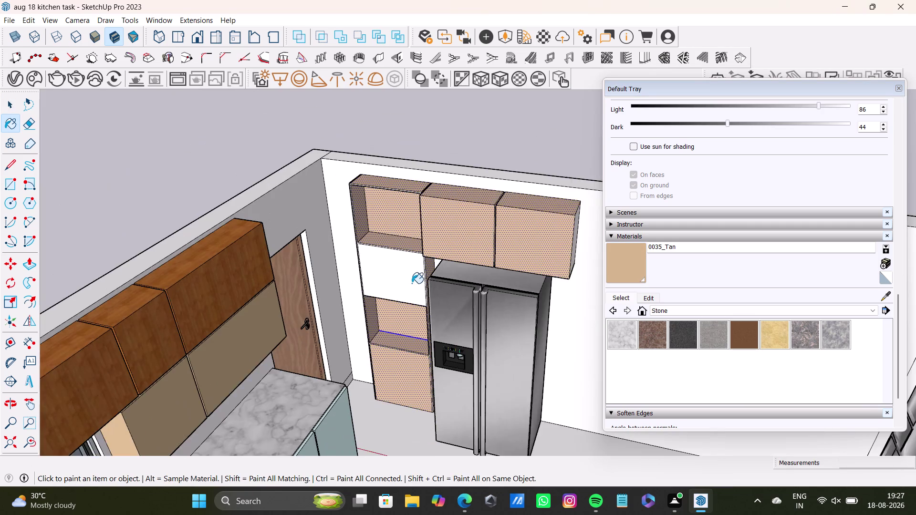
scroll(up, 3)
Paint the inside of the cabinet tan, then clear the selection.
middle_drag(410, 168, 410, 270)
scroll(up, 3)
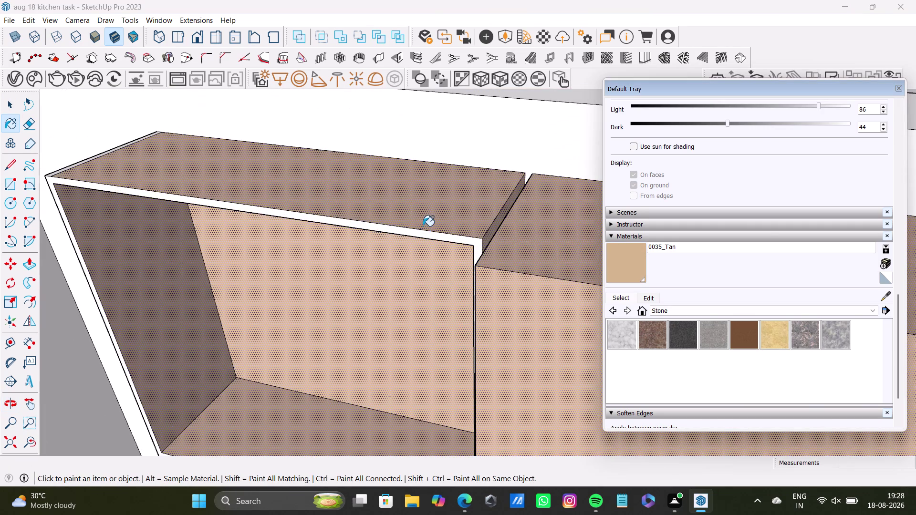
click(445, 239)
scroll(down, 3)
middle_drag(359, 312, 346, 178)
key(space)
click(361, 242)
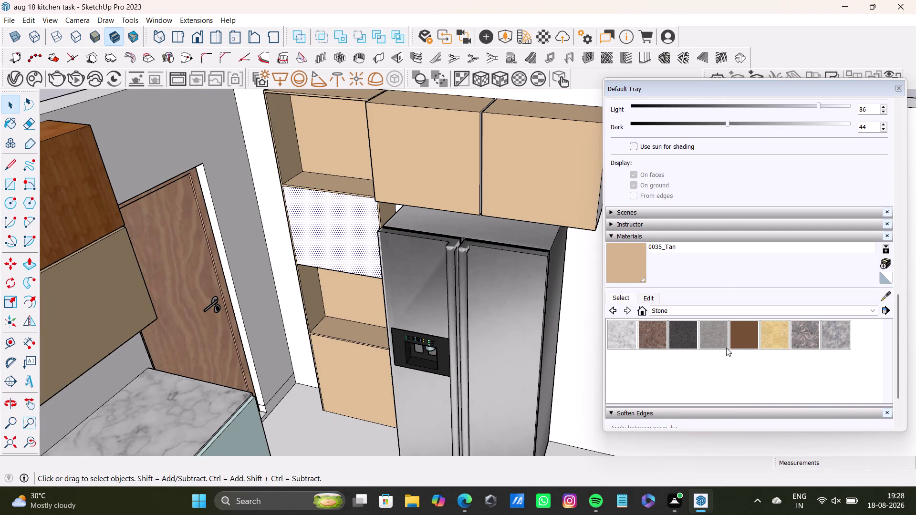
Sample the wall cabinet's wood finish and paint the open shelf Wood Bamboo.
click(886, 301)
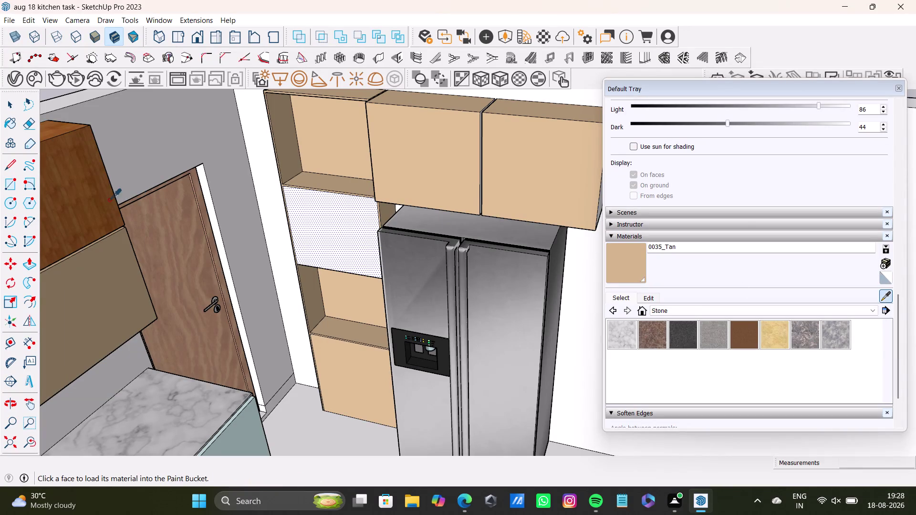
click(95, 200)
click(352, 231)
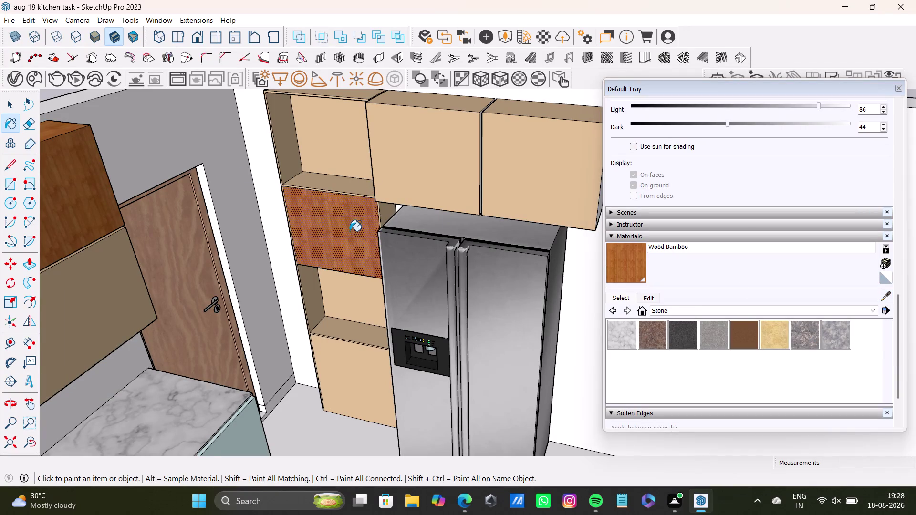
scroll(down, 3)
scroll(up, 3)
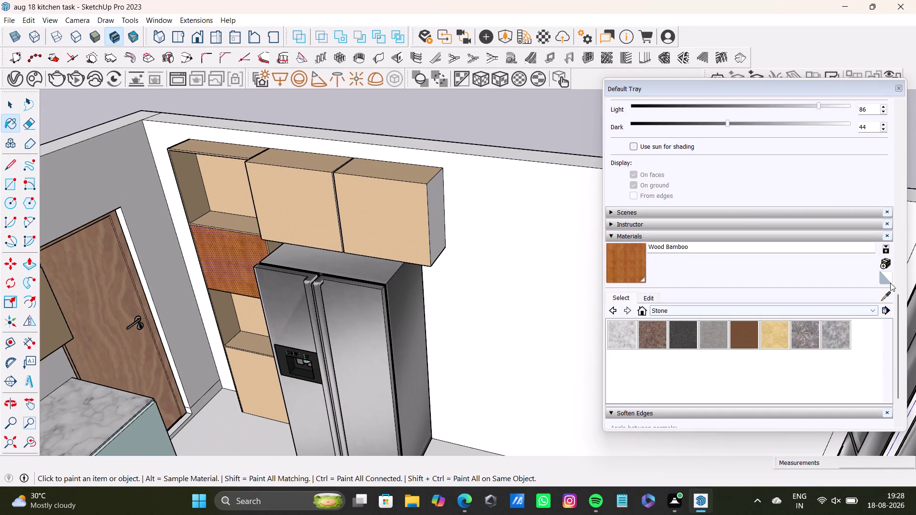
Paint the end cabinet's side and the edge between the cabinets tan.
click(888, 300)
click(400, 202)
click(434, 196)
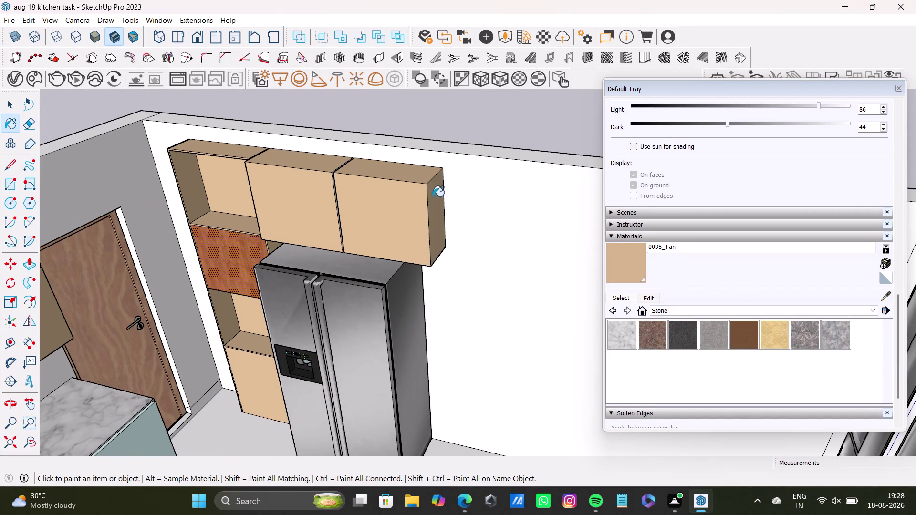
scroll(down, 3)
scroll(up, 3)
middle_drag(434, 249, 431, 223)
scroll(up, 3)
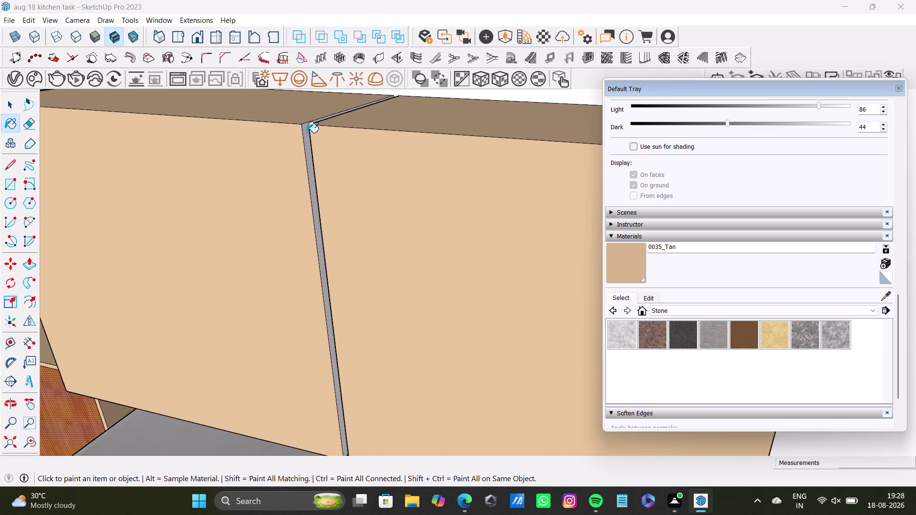
click(307, 132)
scroll(down, 3)
scroll(up, 3)
scroll(down, 3)
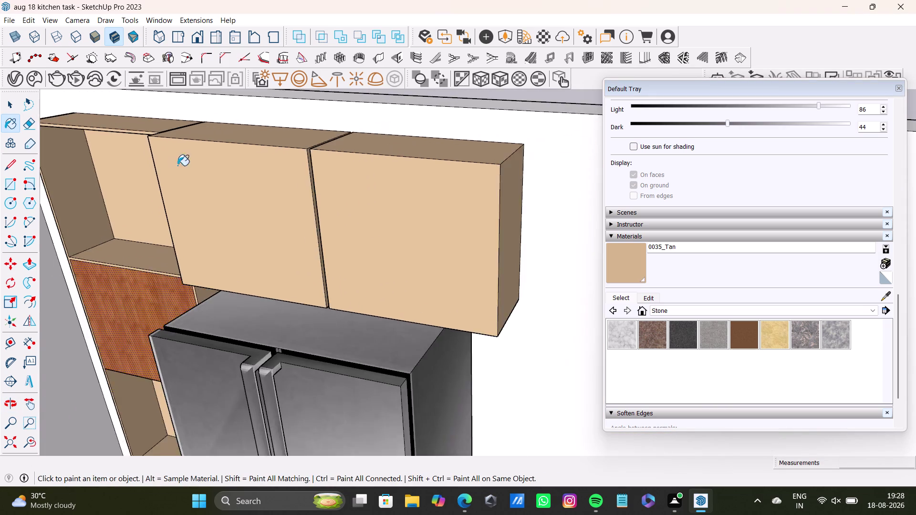
scroll(down, 3)
Orbit below the cabinets above the fridge to view their underside.
middle_drag(414, 308, 357, 183)
middle_drag(358, 182, 369, 239)
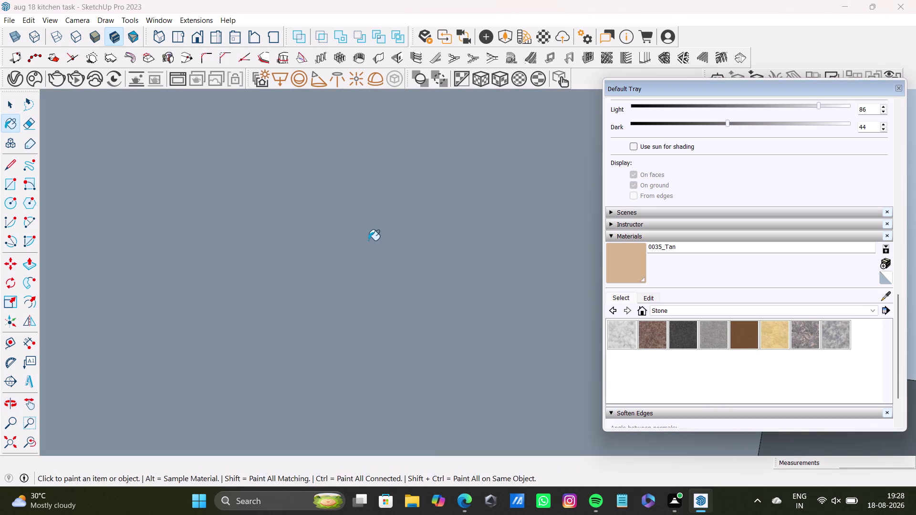
middle_drag(368, 241, 417, 375)
click(6, 440)
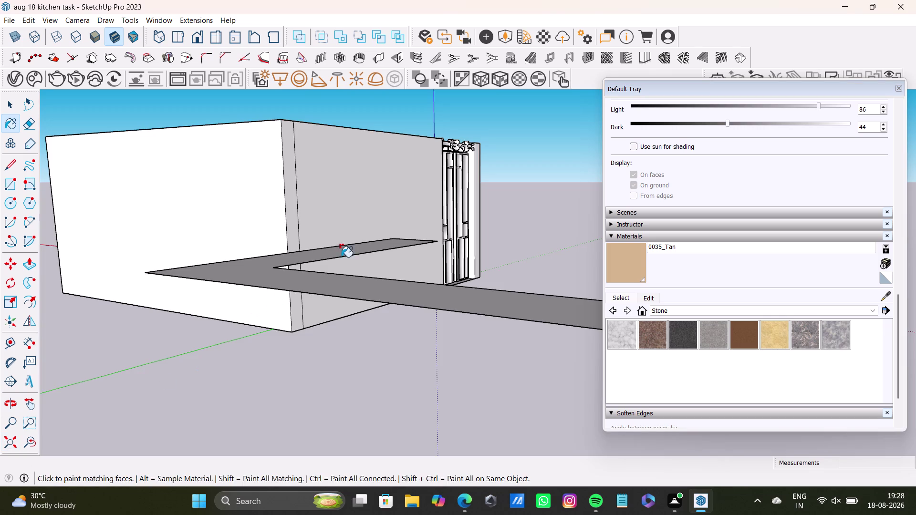
middle_drag(347, 196, 368, 470)
scroll(up, 3)
middle_drag(321, 258, 348, 434)
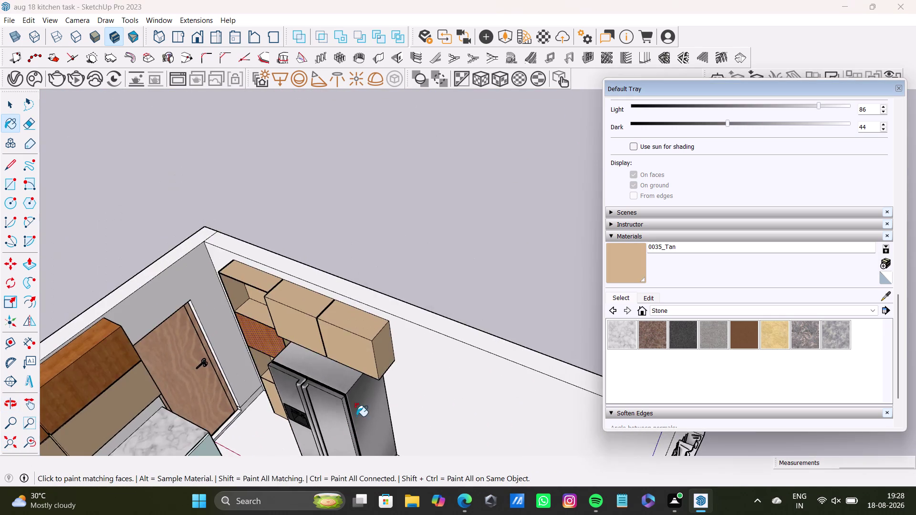
scroll(up, 3)
middle_drag(337, 333, 335, 205)
scroll(up, 3)
middle_drag(354, 194, 355, 195)
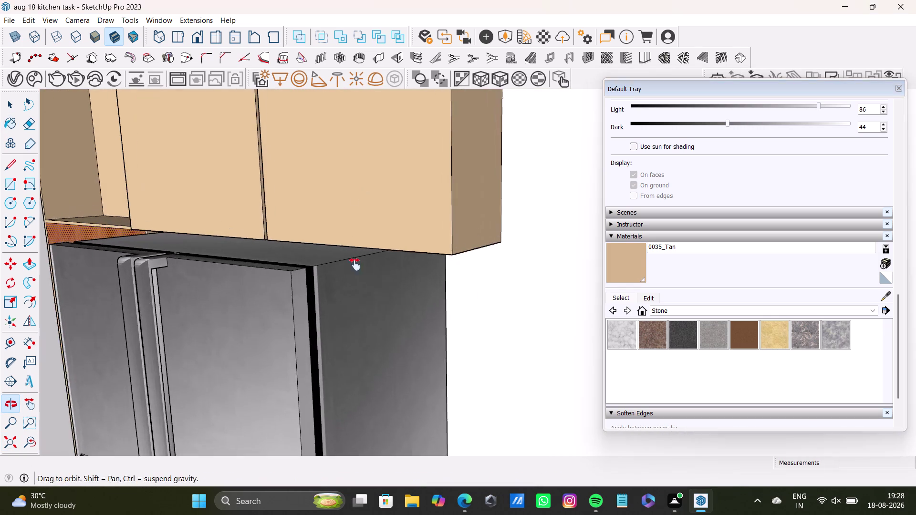
middle_drag(355, 195, 355, 341)
scroll(down, 3)
middle_drag(356, 342, 324, 148)
Select the underside of the cabinet above the fridge and paint it tan.
click(396, 215)
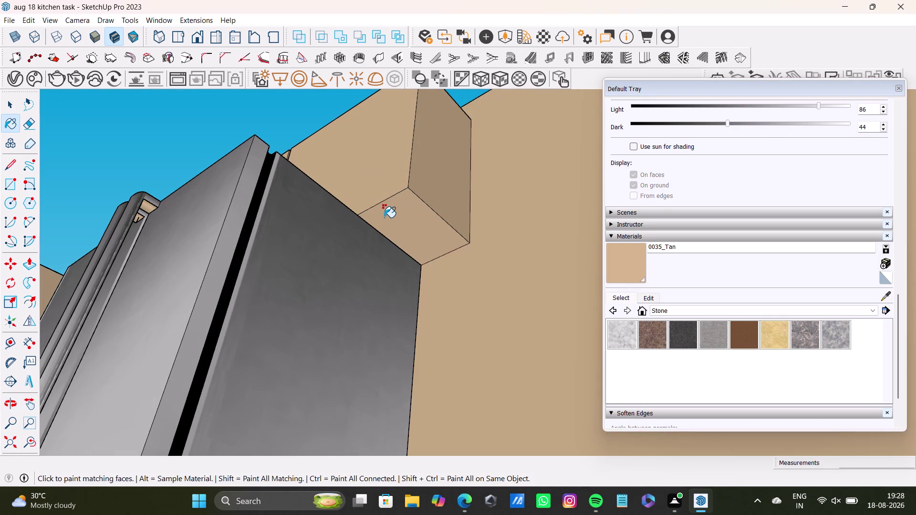
key(ctrl+z)
key(space)
click(400, 219)
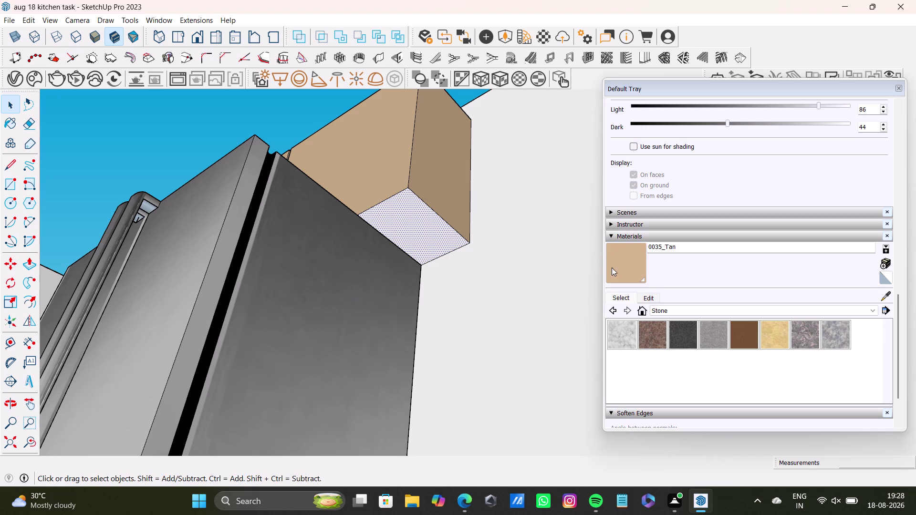
drag(618, 264, 600, 258)
click(646, 269)
click(409, 228)
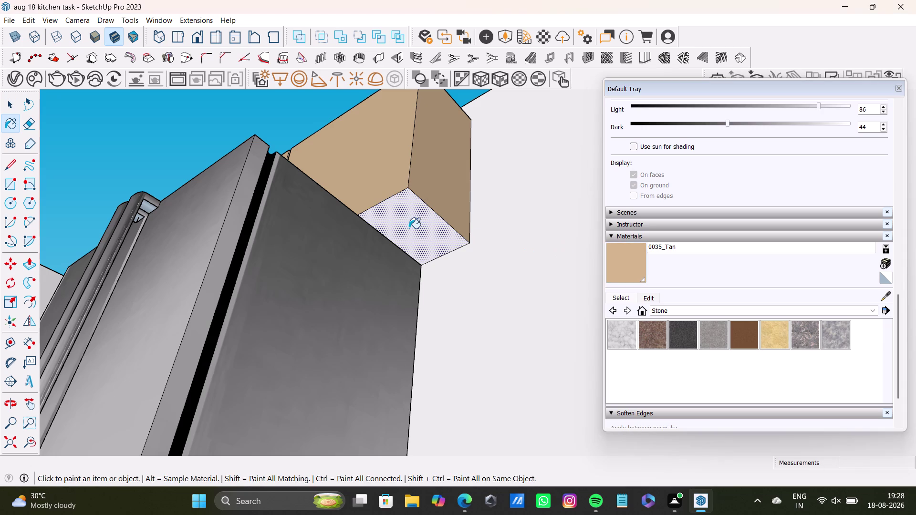
scroll(down, 3)
Clear the selection and orbit to view the whole kitchen from above.
middle_click(385, 238)
click(7, 440)
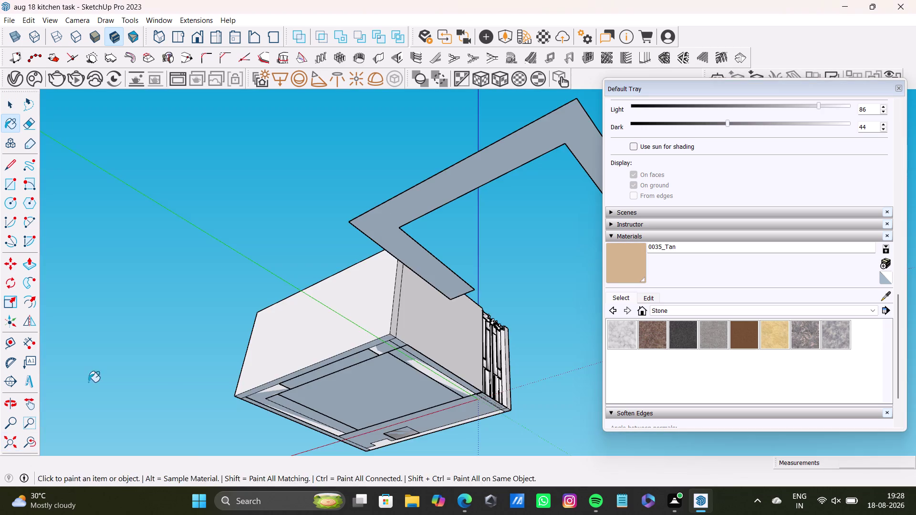
middle_drag(225, 256, 289, 514)
scroll(up, 3)
key(space)
click(216, 131)
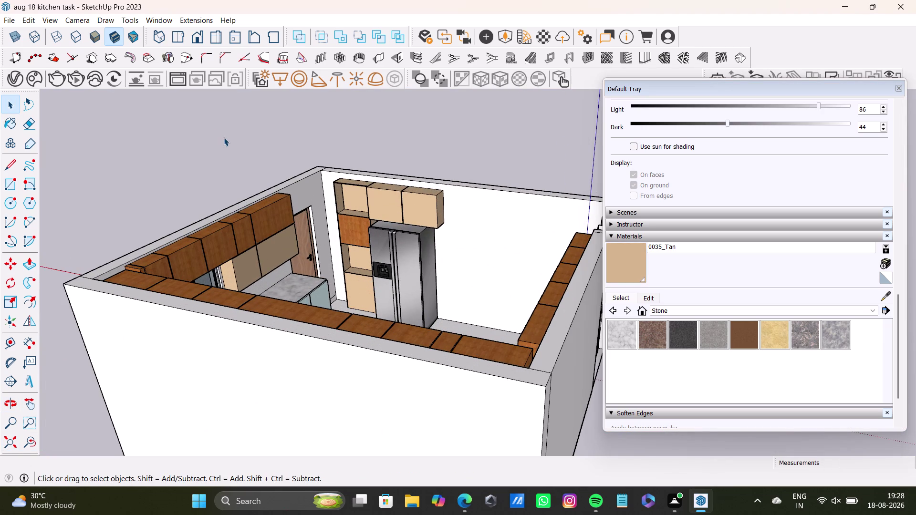
middle_drag(483, 242, 368, 360)
middle_drag(410, 352, 333, 459)
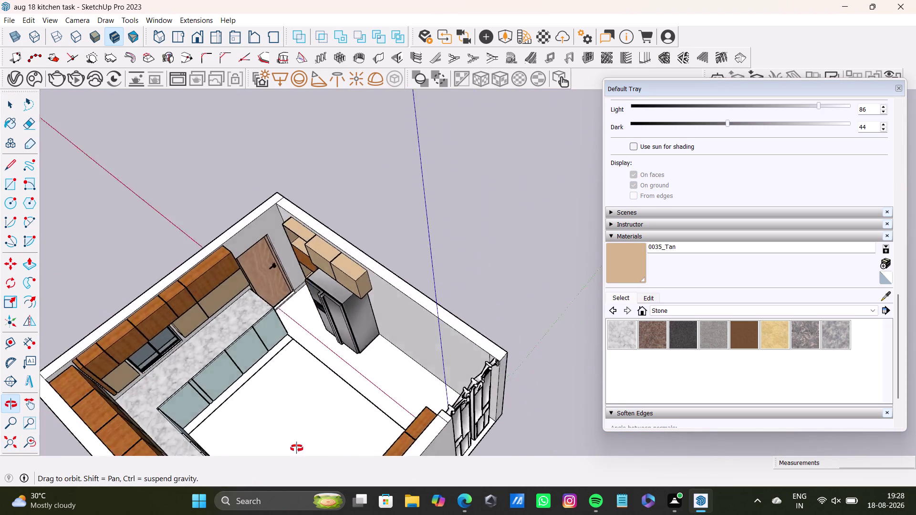
middle_drag(334, 459, 256, 394)
Paint the wall faces misty rose from the Colors-Named collection.
click(864, 309)
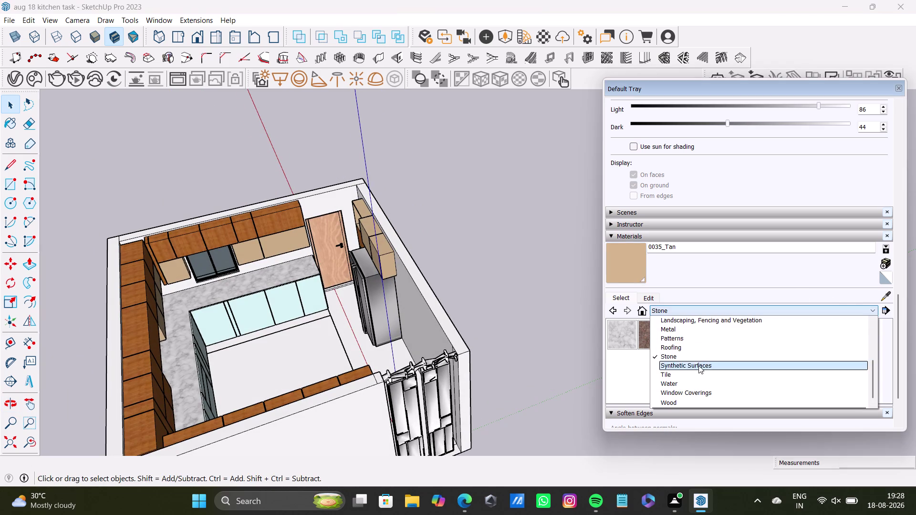
scroll(down, 3)
scroll(up, 3)
scroll(down, 3)
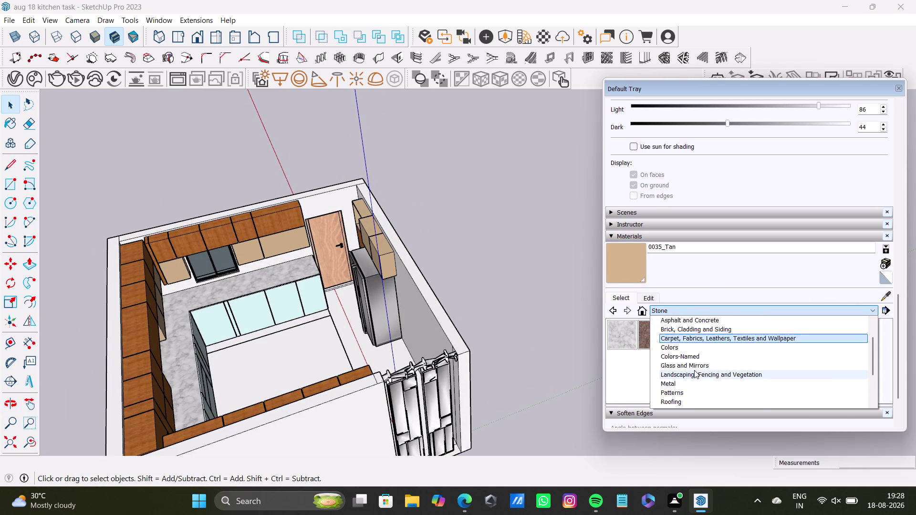
click(700, 360)
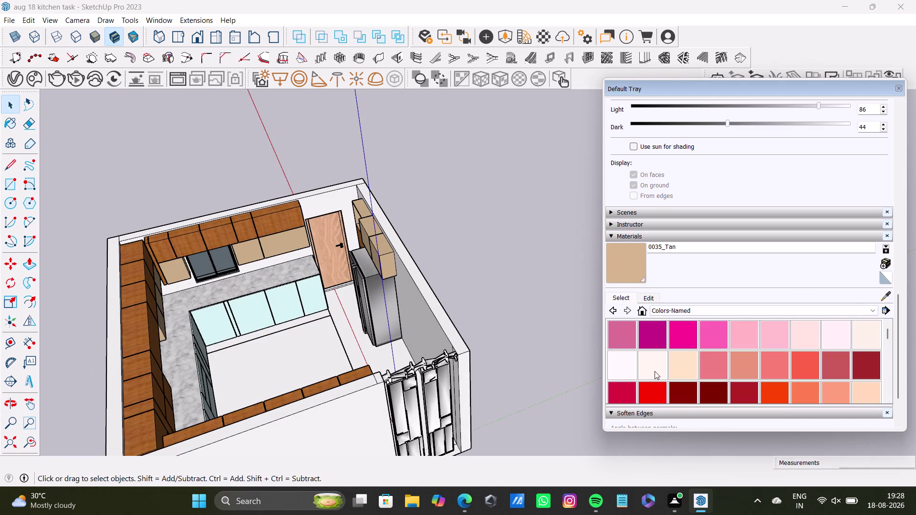
click(800, 338)
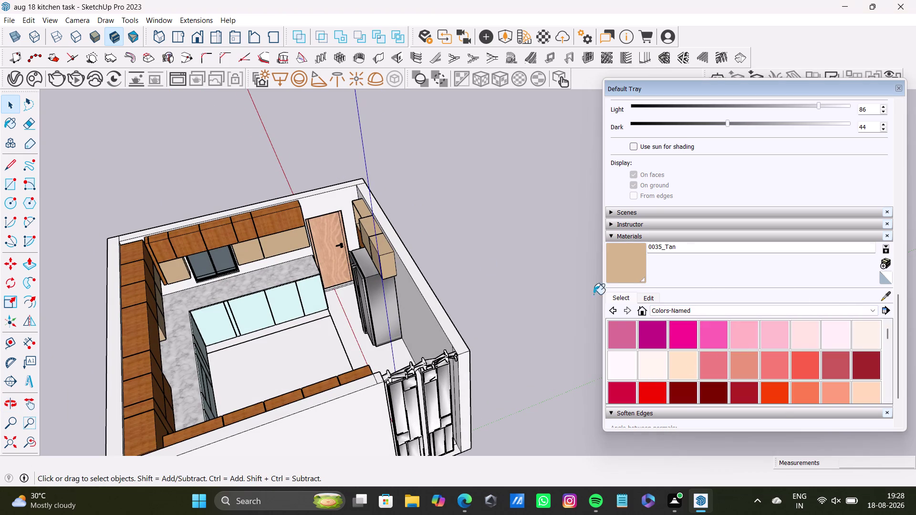
scroll(up, 3)
click(335, 183)
click(365, 181)
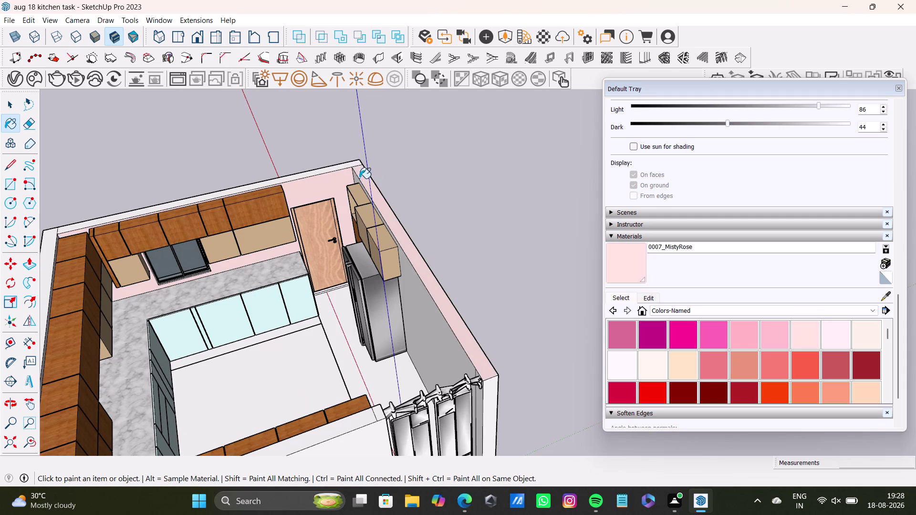
click(342, 166)
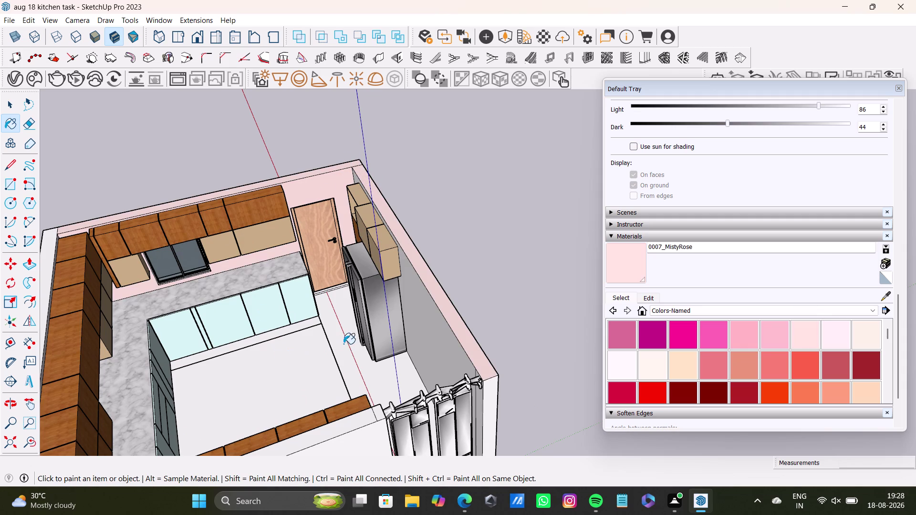
Browse the Tile collection and choose Field Square Tile as the paint material.
click(784, 313)
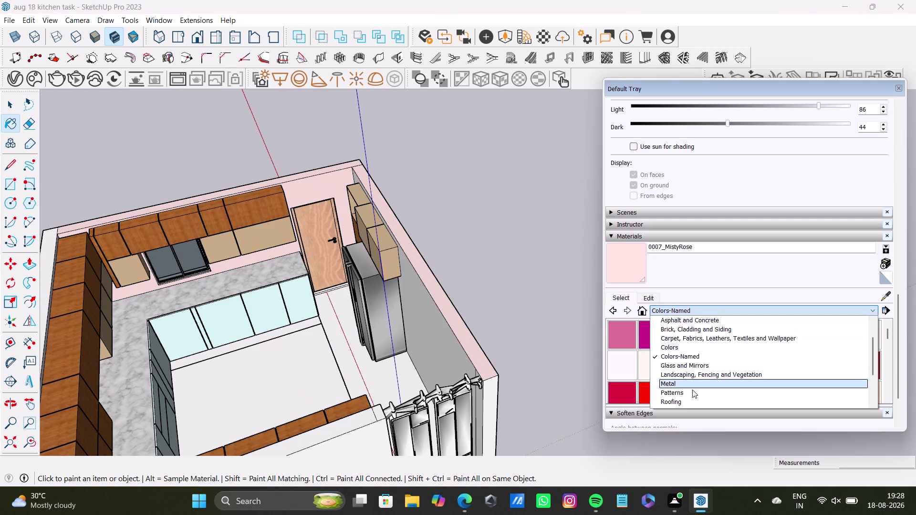
scroll(down, 3)
scroll(down, 3)
click(689, 376)
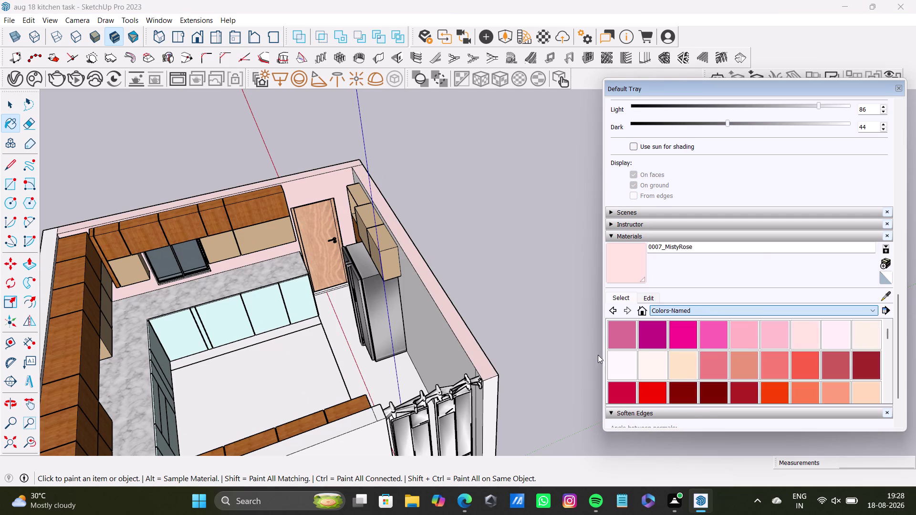
scroll(down, 3)
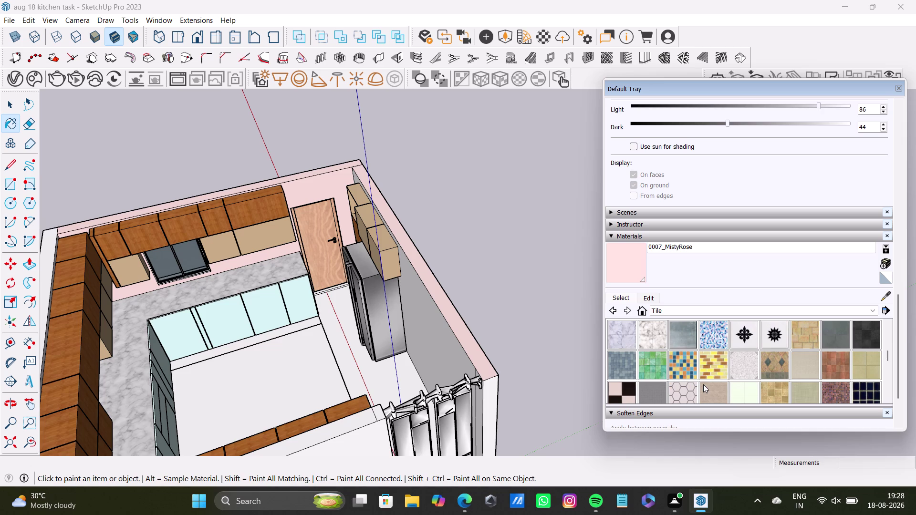
scroll(down, 3)
scroll(down, 3)
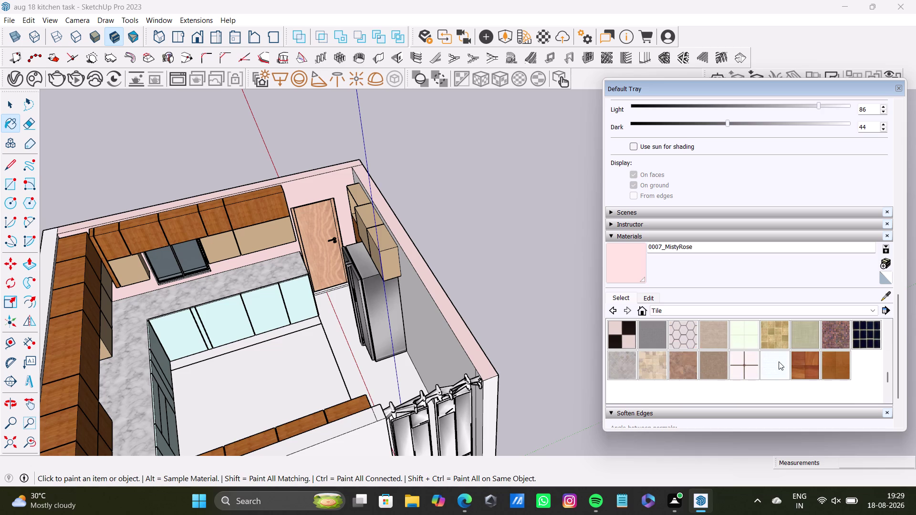
scroll(up, 3)
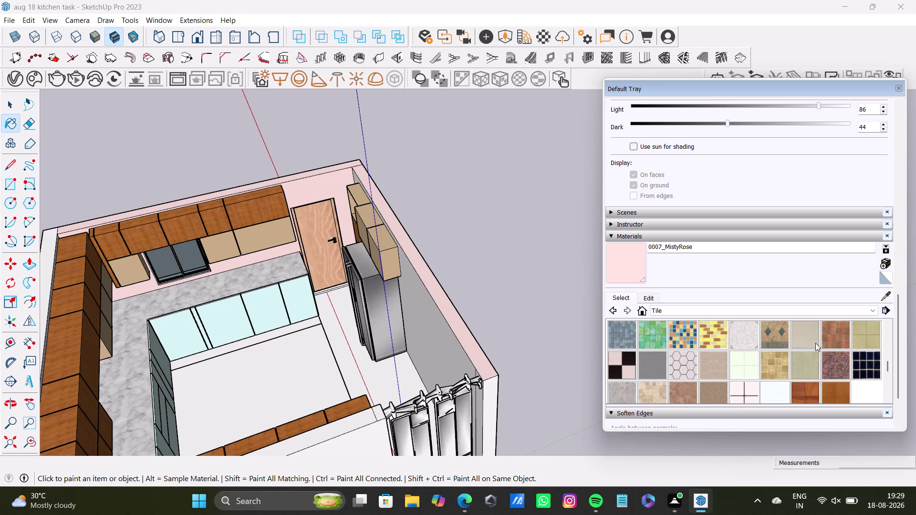
scroll(up, 3)
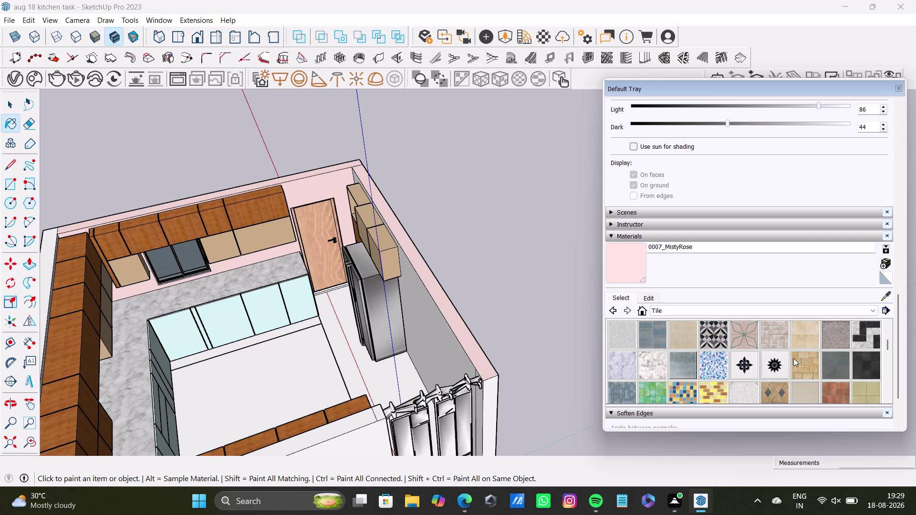
scroll(up, 3)
click(805, 342)
scroll(down, 3)
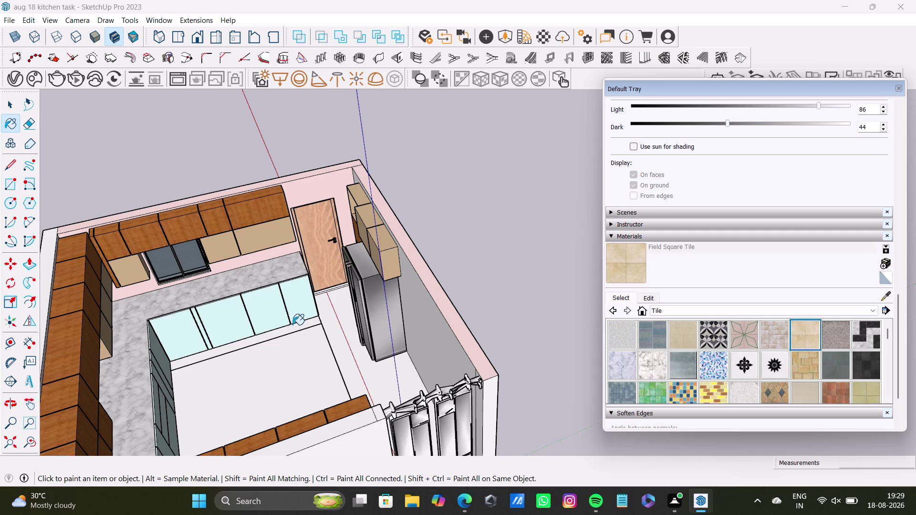
Orbit and zoom the view down to the open kitchen floor area.
key(space)
click(511, 263)
scroll(up, 3)
middle_drag(308, 371, 478, 232)
middle_drag(479, 236, 204, 413)
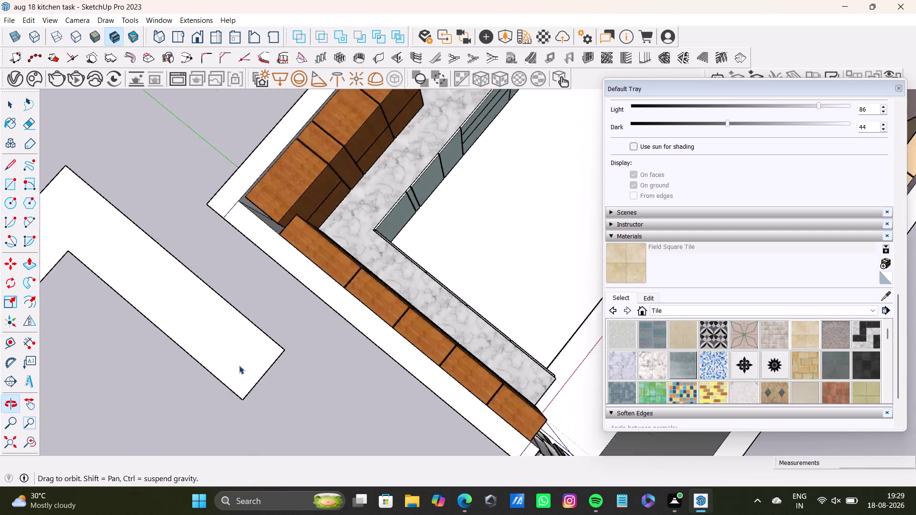
scroll(up, 3)
middle_drag(449, 273, 216, 300)
middle_drag(372, 212, 355, 235)
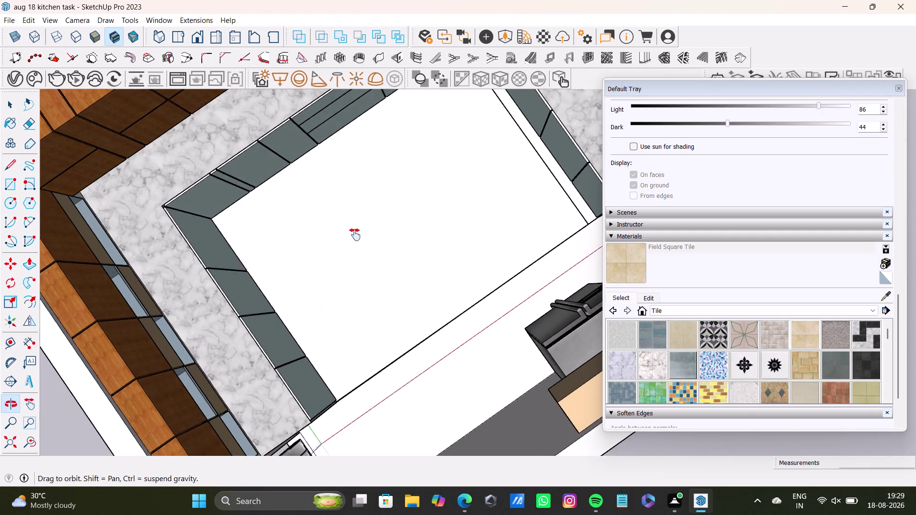
middle_drag(355, 235, 328, 300)
Place the floor rectangle's first corner at the near floor corner.
click(3, 177)
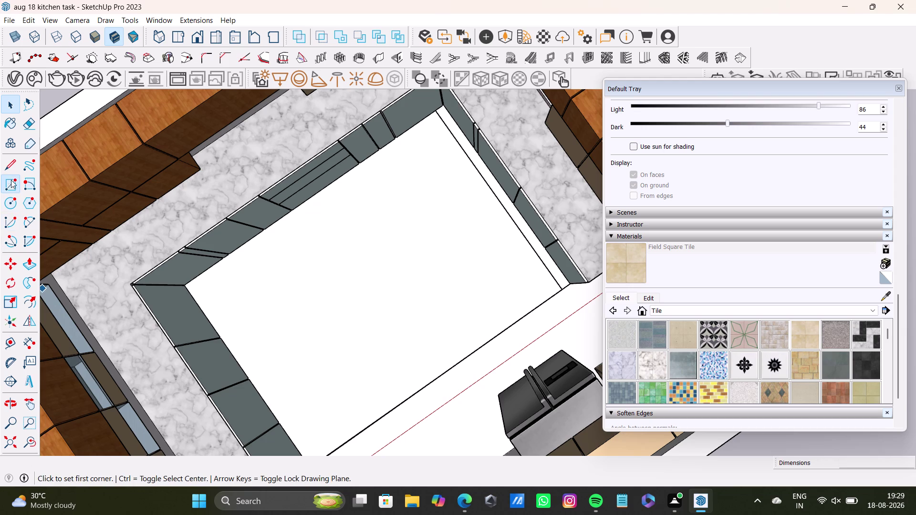
scroll(up, 3)
middle_drag(347, 315, 255, 285)
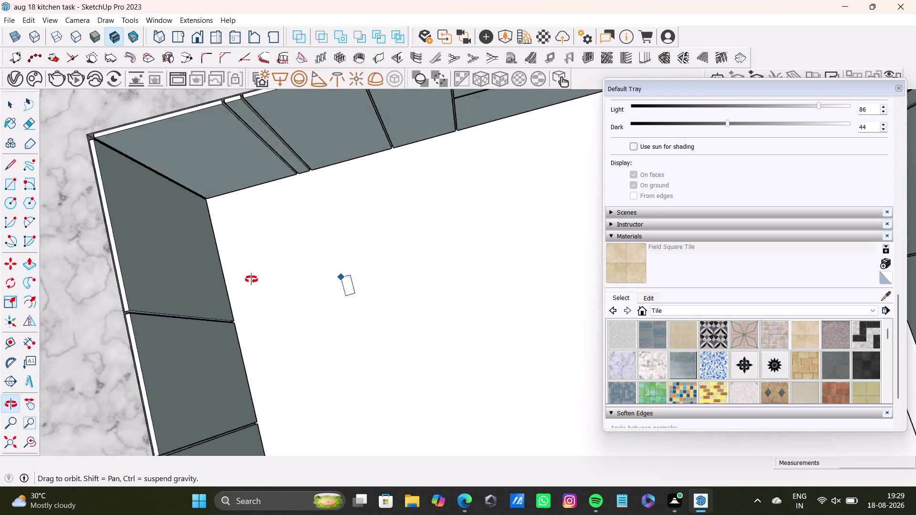
middle_drag(254, 284, 177, 239)
scroll(up, 3)
middle_drag(271, 209, 266, 80)
scroll(up, 3)
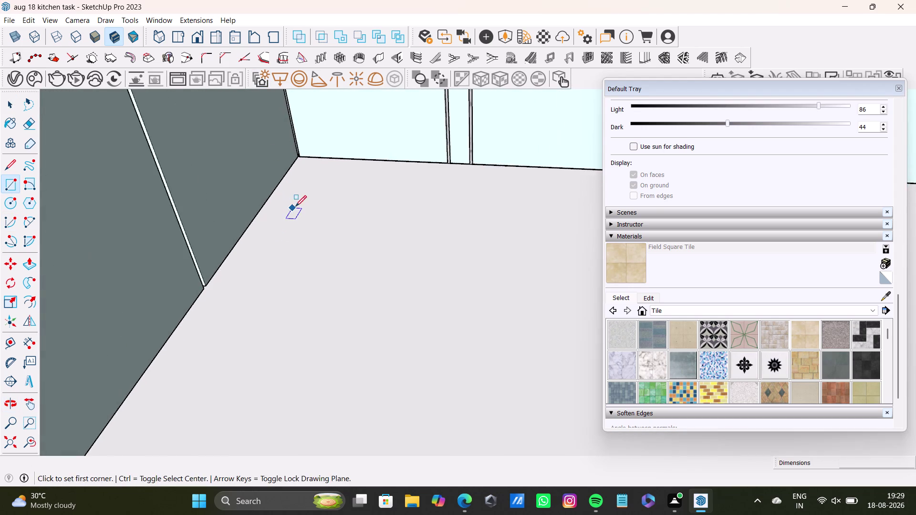
middle_drag(296, 204, 293, 99)
scroll(up, 3)
click(296, 188)
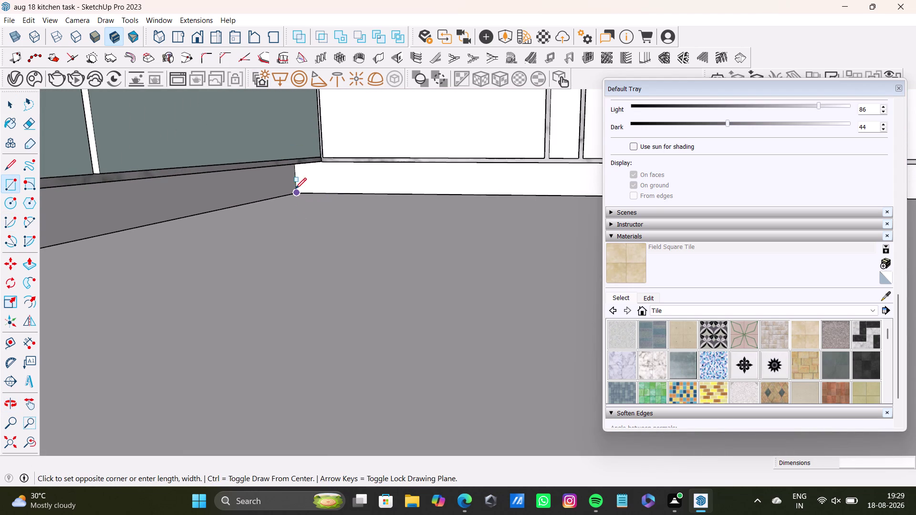
scroll(down, 3)
key(Up)
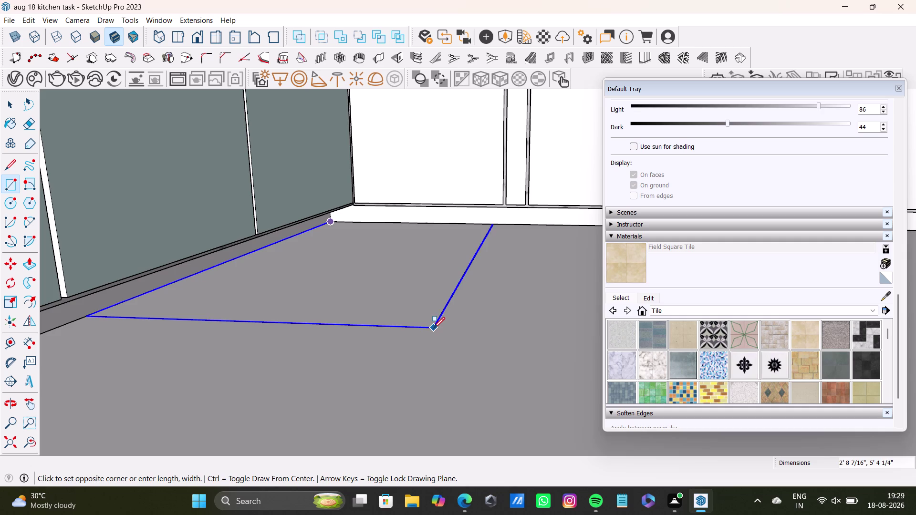
scroll(down, 3)
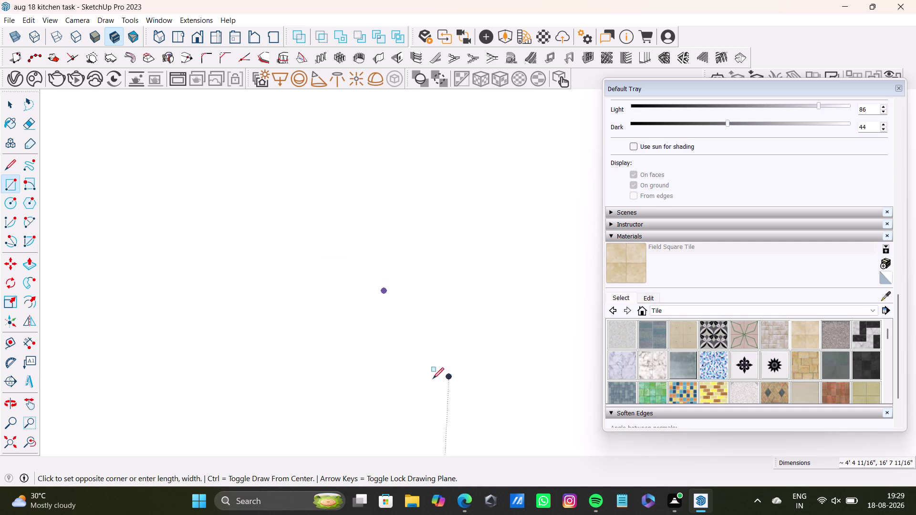
click(5, 447)
Finish the floor rectangle at the far floor corner, then view the whole kitchen.
middle_drag(520, 248, 466, 462)
scroll(down, 3)
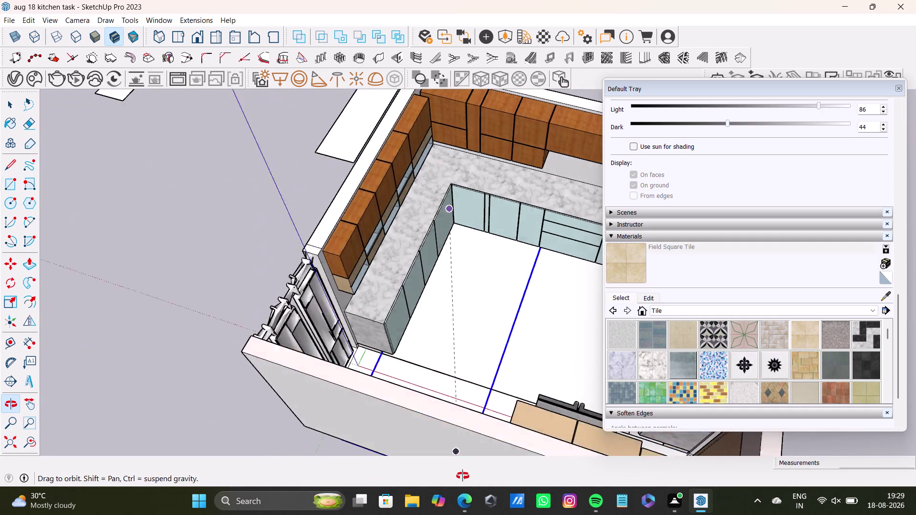
middle_drag(466, 462, 462, 477)
scroll(up, 3)
scroll(down, 3)
scroll(down, 3)
middle_drag(492, 376, 355, 380)
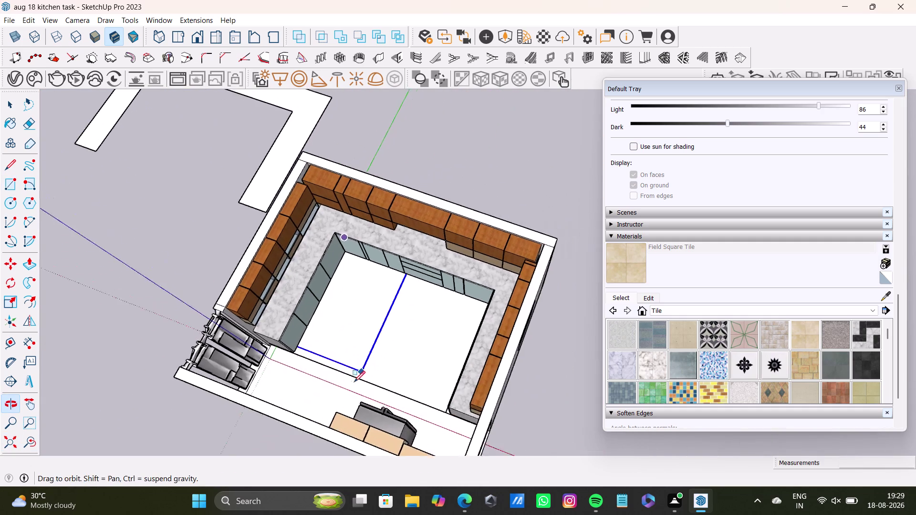
middle_drag(356, 380, 355, 381)
scroll(down, 3)
scroll(down, 3)
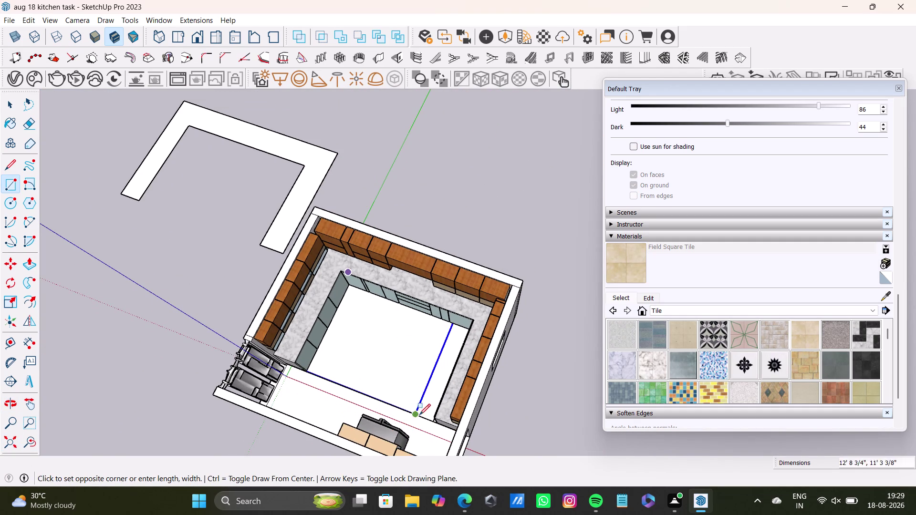
scroll(up, 3)
scroll(down, 3)
middle_drag(417, 419, 432, 272)
middle_drag(429, 287, 468, 430)
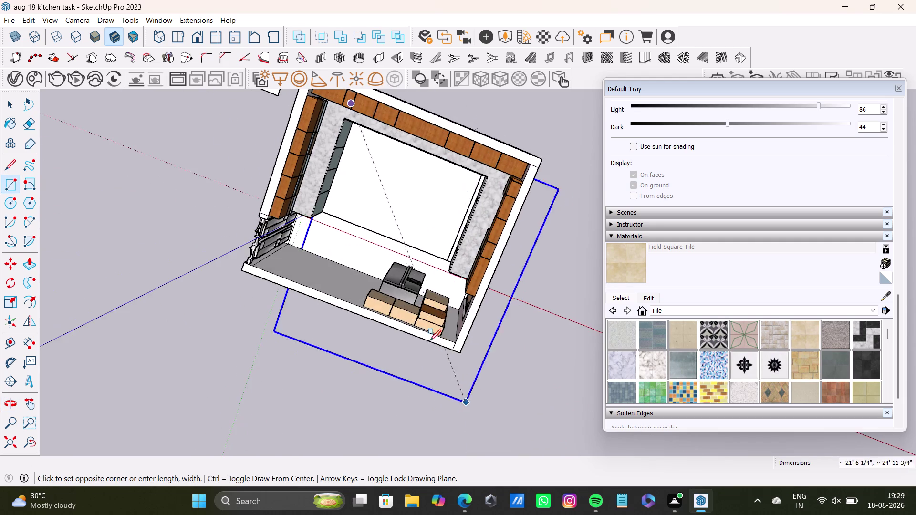
scroll(up, 3)
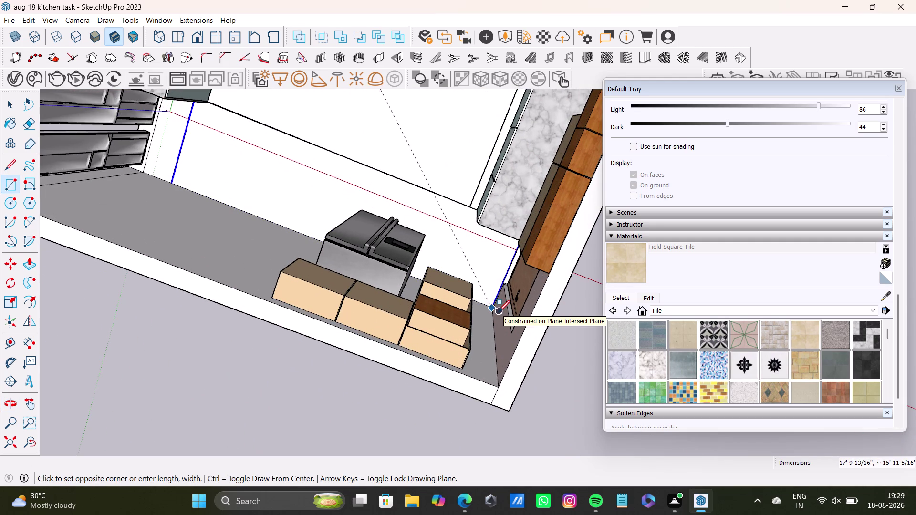
click(503, 313)
key(space)
scroll(down, 3)
middle_drag(257, 162, 276, 287)
middle_drag(291, 290, 340, 167)
Select the new floor surface on its own, clearing the connected-geometry selection.
key(ctrl+z)
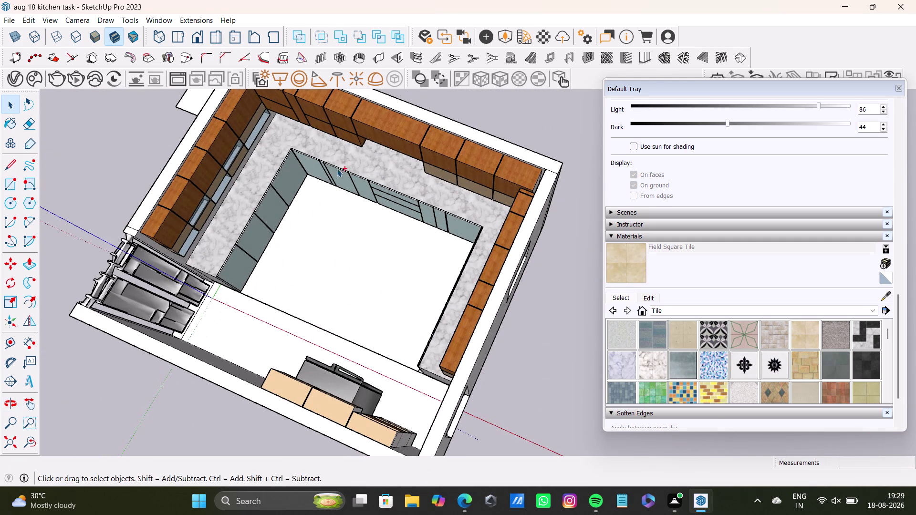
triple_click(314, 282)
triple_click(314, 283)
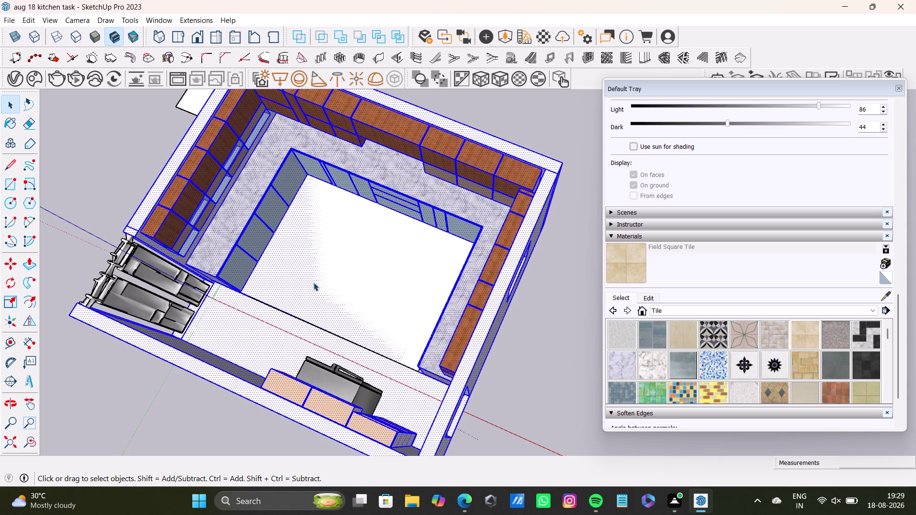
click(319, 284)
click(336, 290)
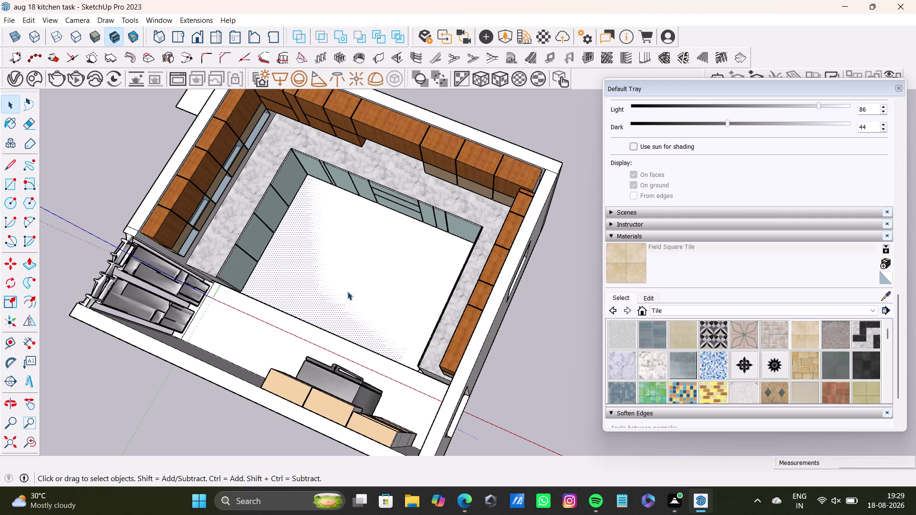
click(635, 268)
click(422, 278)
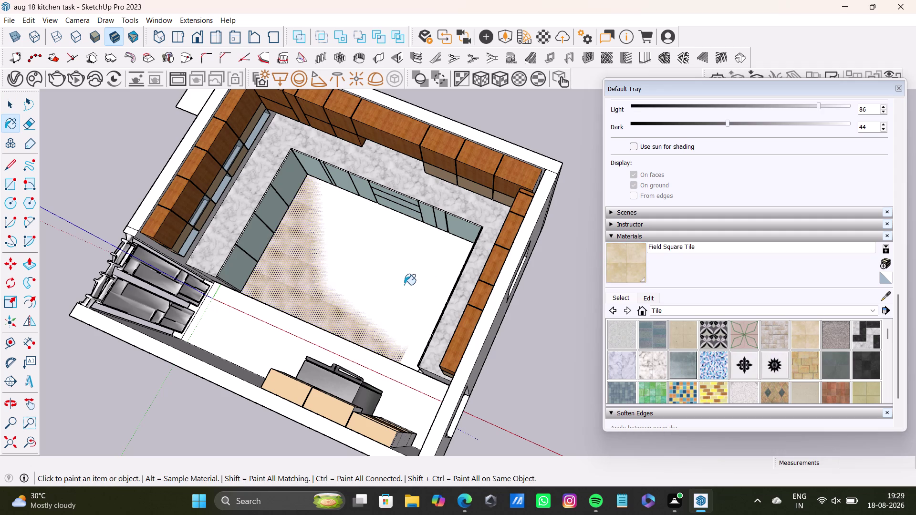
Try Field Square Tile on the floor, then remove it so the floor stays white.
key(ctrl+z)
key(space)
click(404, 285)
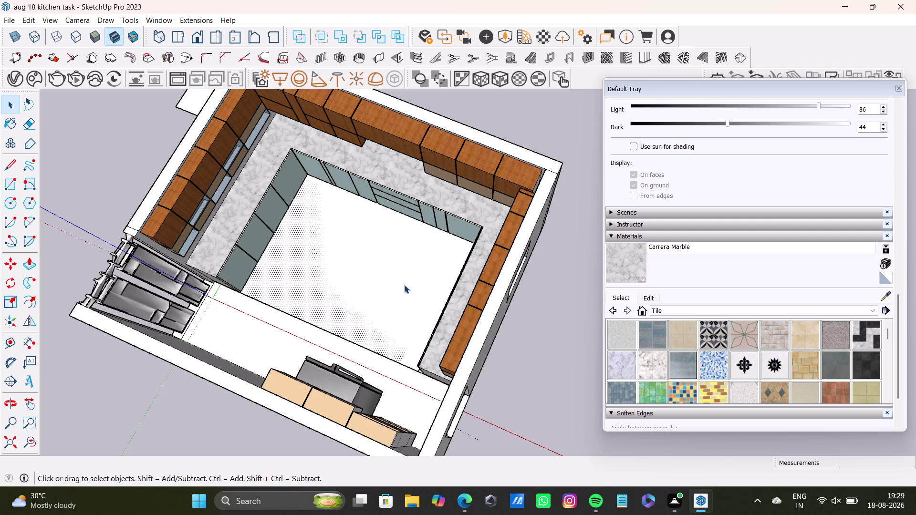
click(378, 301)
key(Delete)
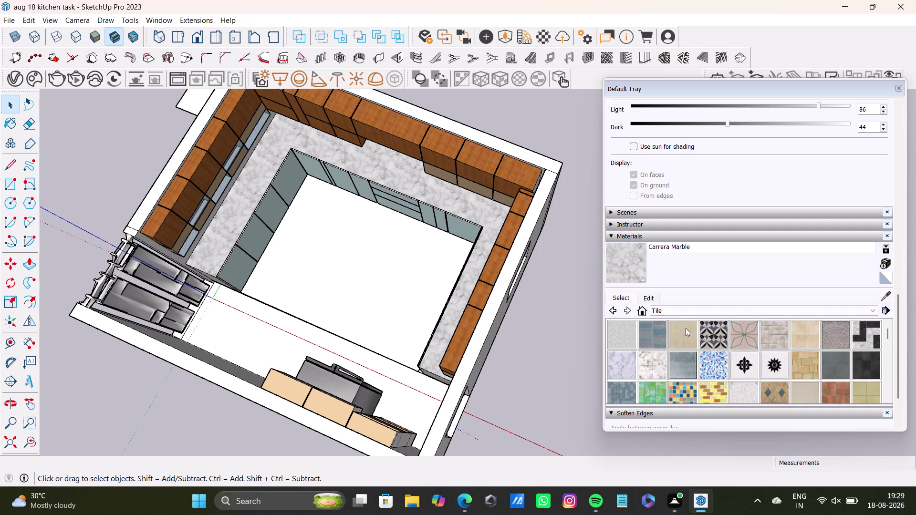
Paint the main kitchen floor and the strip near the tall unit with Concrete Tile.
click(685, 334)
click(414, 307)
click(290, 342)
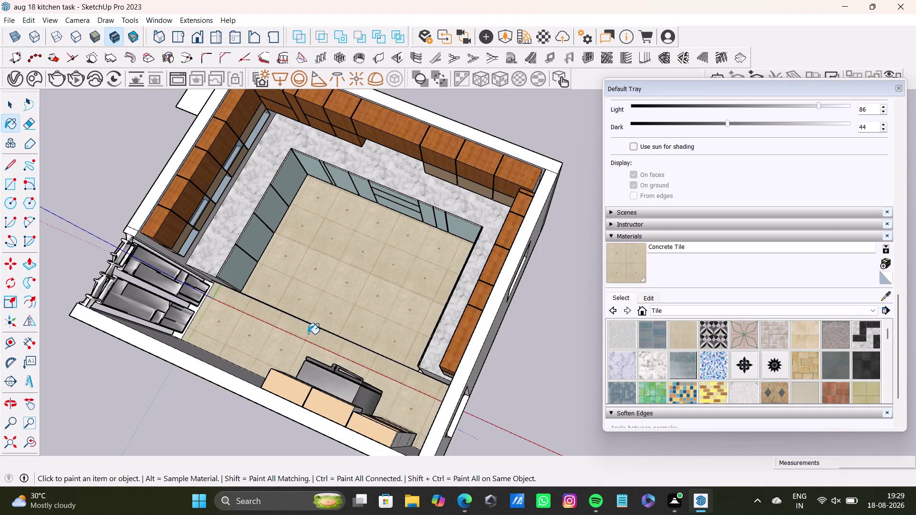
scroll(up, 3)
click(223, 268)
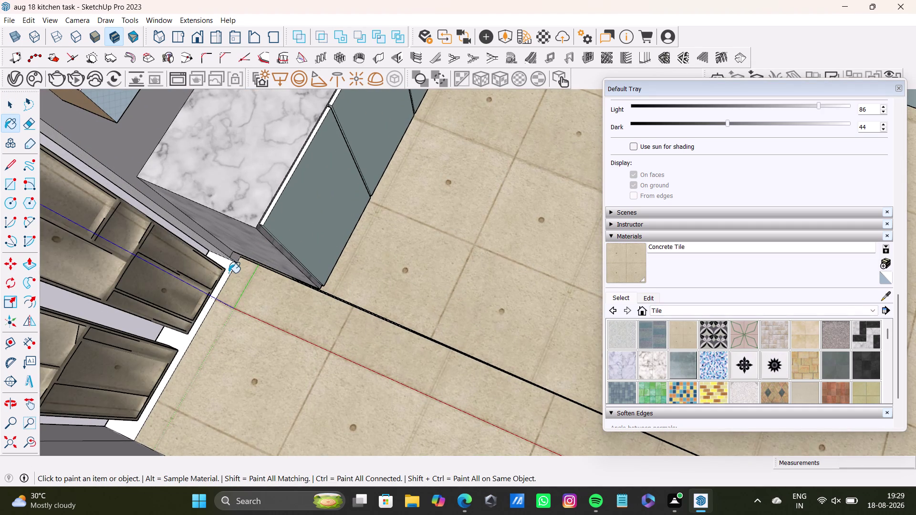
key(ctrl+z)
click(227, 271)
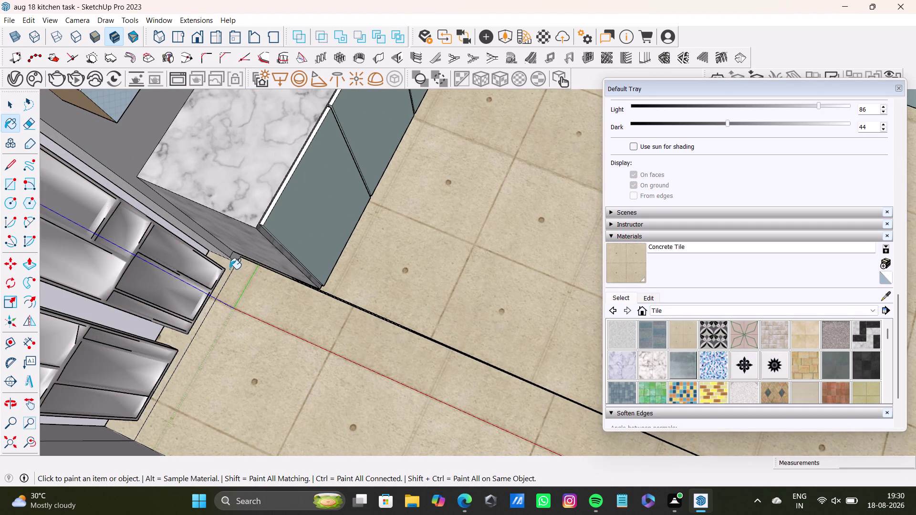
Fill the remaining floor areas with Concrete Tile, including the gap beside the countertop.
scroll(down, 3)
middle_drag(333, 328, 300, 267)
scroll(up, 3)
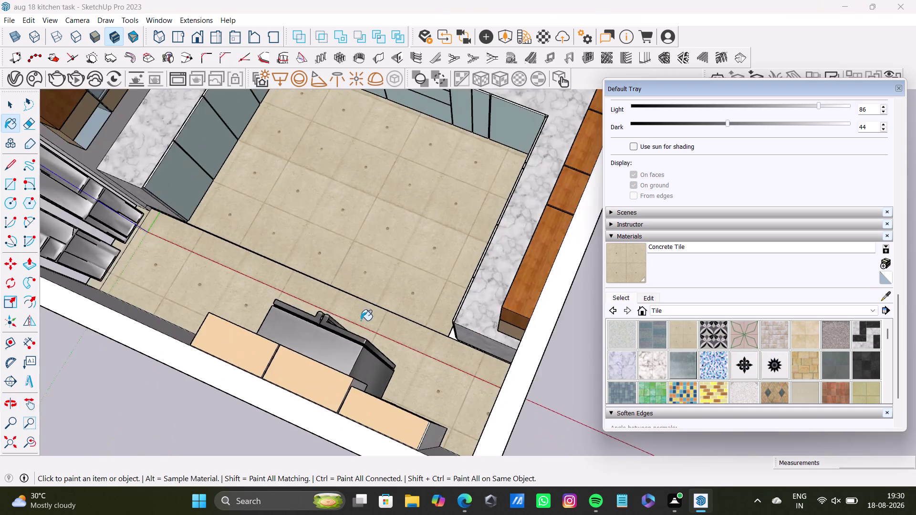
scroll(up, 3)
middle_drag(459, 395, 512, 365)
scroll(up, 3)
middle_drag(477, 354, 551, 363)
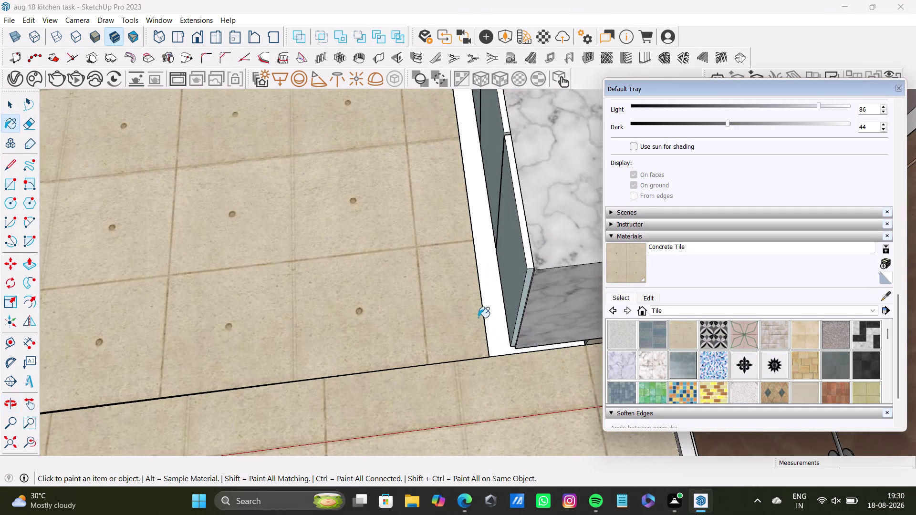
click(492, 312)
scroll(down, 3)
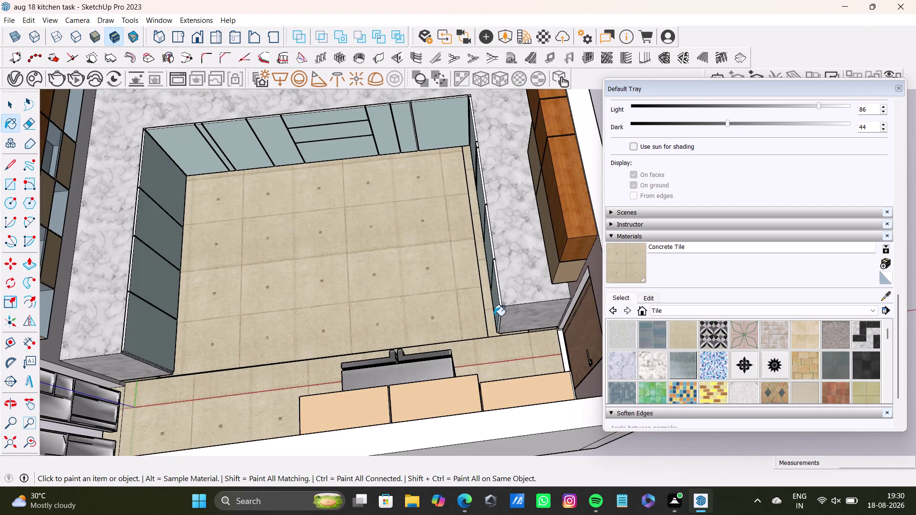
scroll(down, 3)
middle_drag(494, 318, 419, 318)
scroll(up, 3)
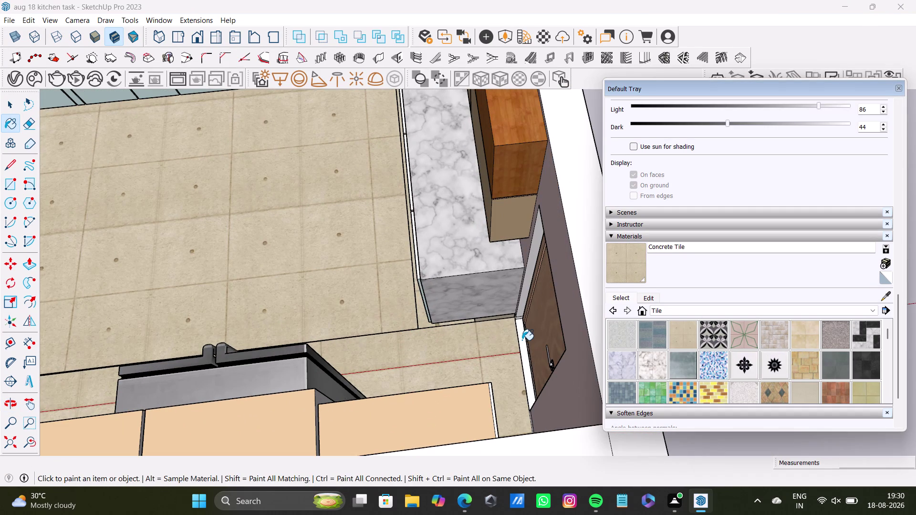
click(522, 341)
Select the floor face and its edge strip to check them, then undo and deselect.
scroll(up, 3)
key(space)
click(433, 326)
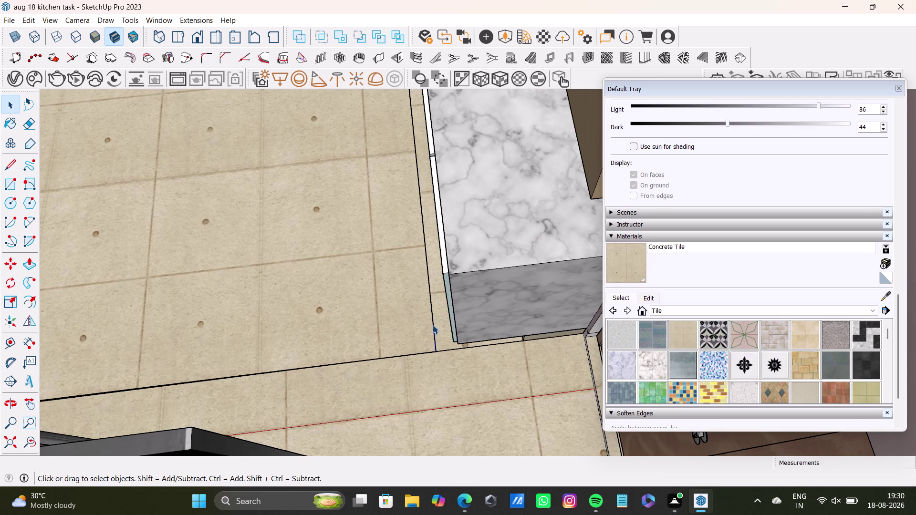
key(Delete)
click(433, 341)
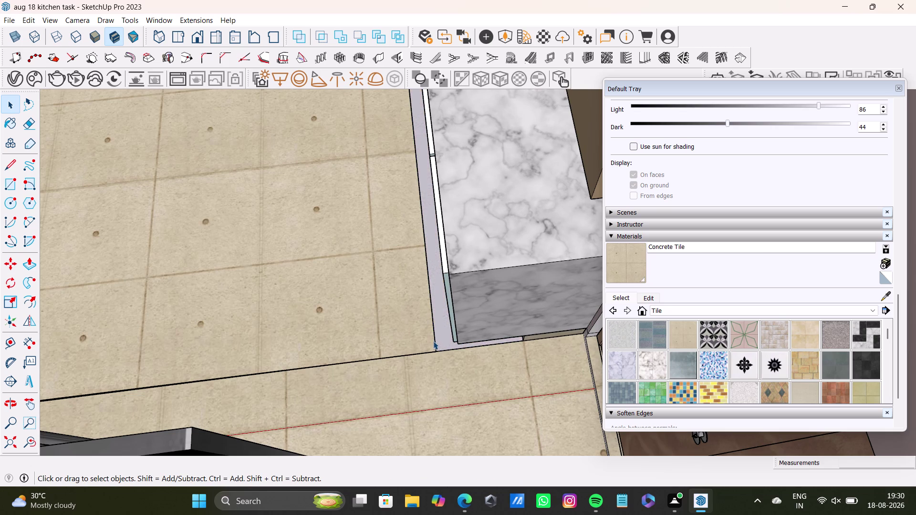
click(433, 339)
click(435, 340)
key(Delete)
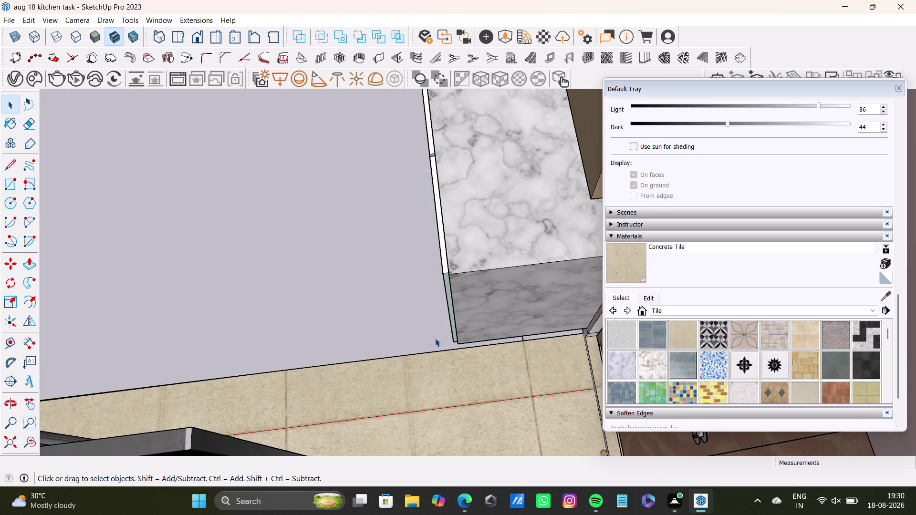
key(ctrl+z)
key(ctrl+z)
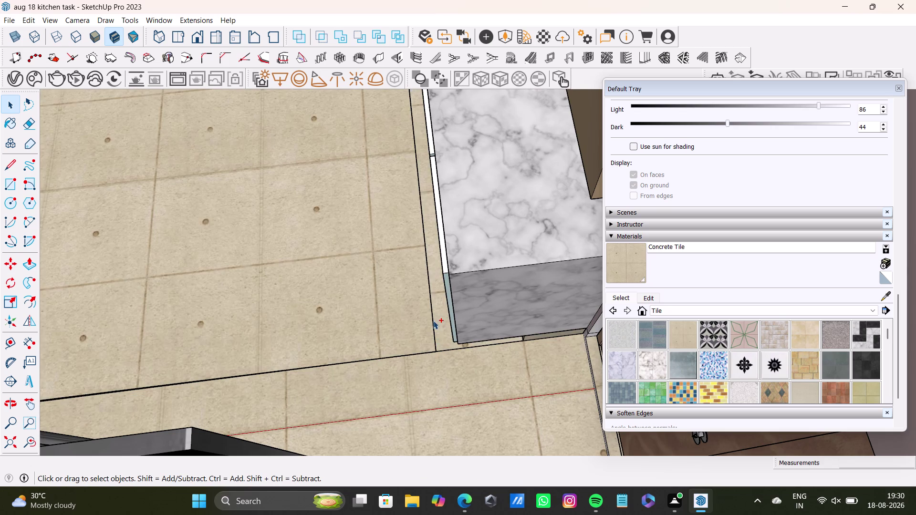
Sample the 0007_MistyRose colour and paint two outer wall faces with it.
scroll(down, 3)
middle_drag(417, 301, 474, 252)
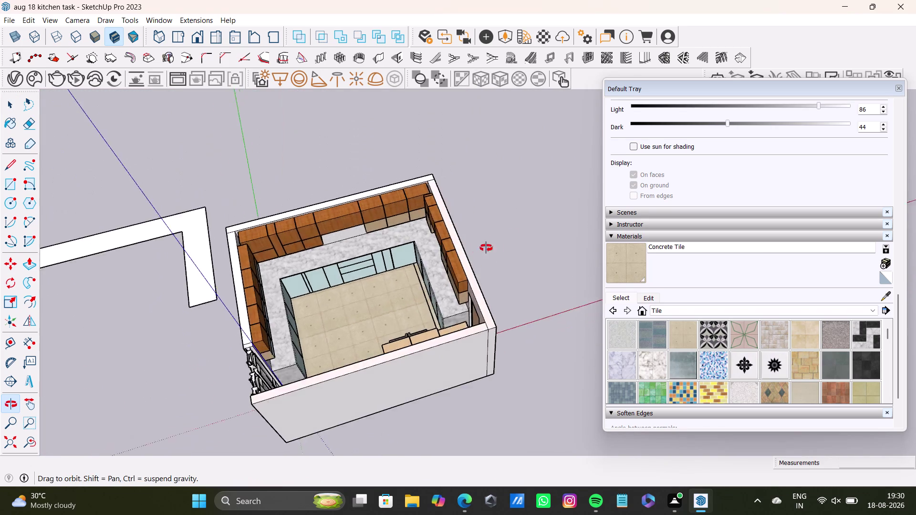
middle_drag(474, 252, 587, 180)
middle_drag(390, 282, 229, 308)
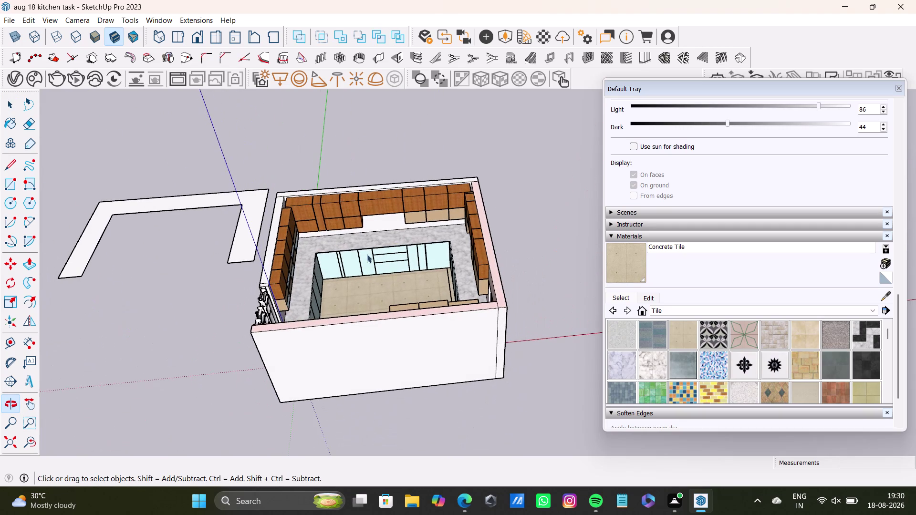
click(886, 296)
scroll(up, 3)
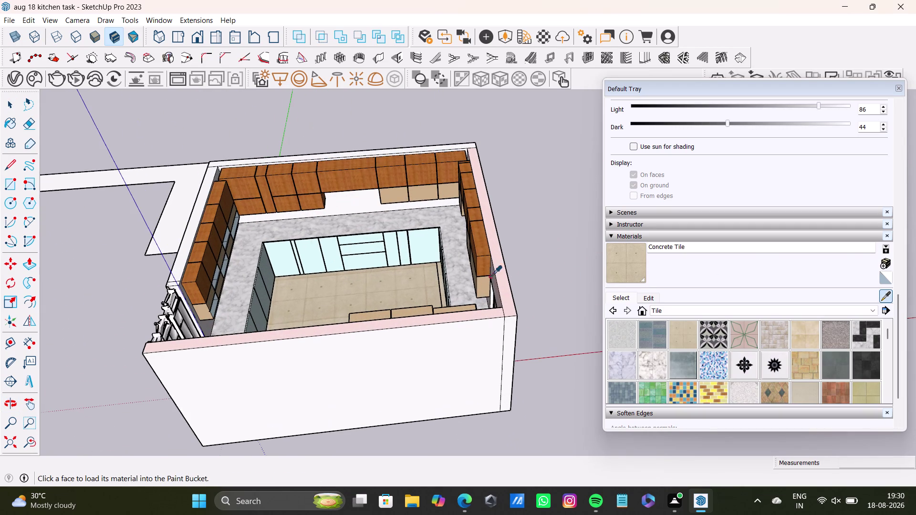
click(503, 278)
click(463, 373)
click(507, 332)
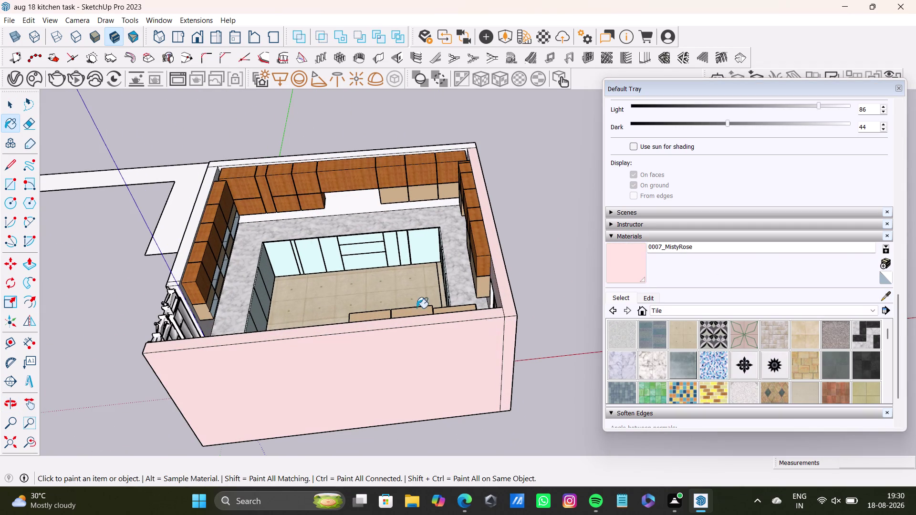
Paint the wall tops beside the cabinets and at the corner misty rose.
scroll(up, 3)
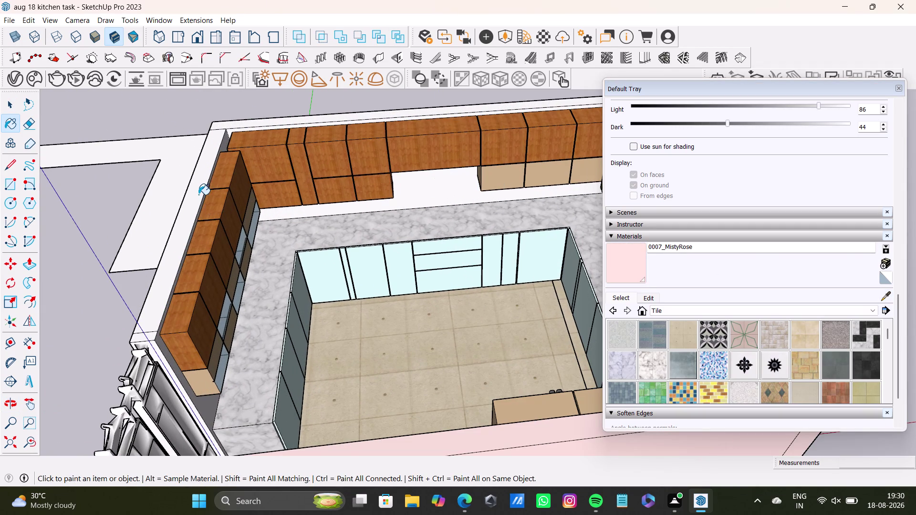
click(199, 194)
scroll(up, 3)
click(155, 343)
click(164, 370)
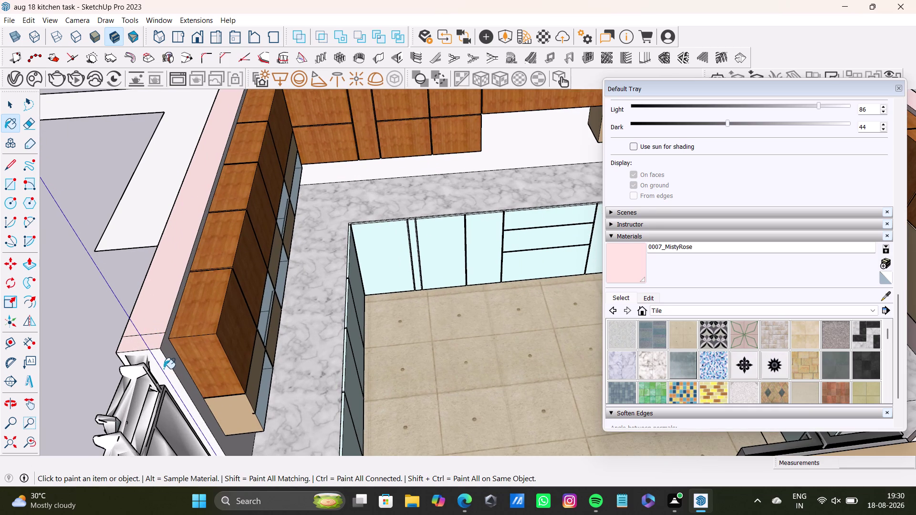
click(166, 356)
scroll(down, 3)
middle_drag(265, 256, 218, 418)
scroll(up, 3)
middle_drag(206, 297, 26, 325)
scroll(up, 3)
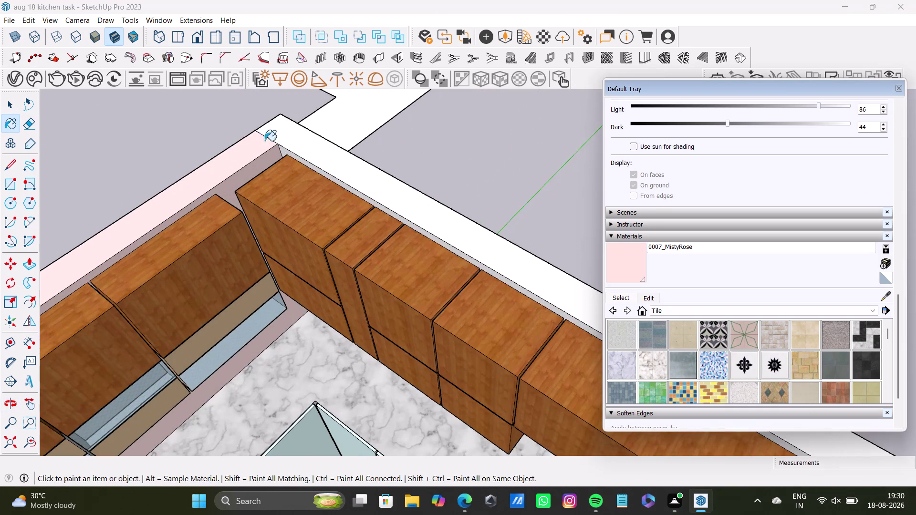
click(278, 136)
click(283, 152)
Paint the inner wall face behind the countertop and the back wall top strip misty rose.
scroll(down, 3)
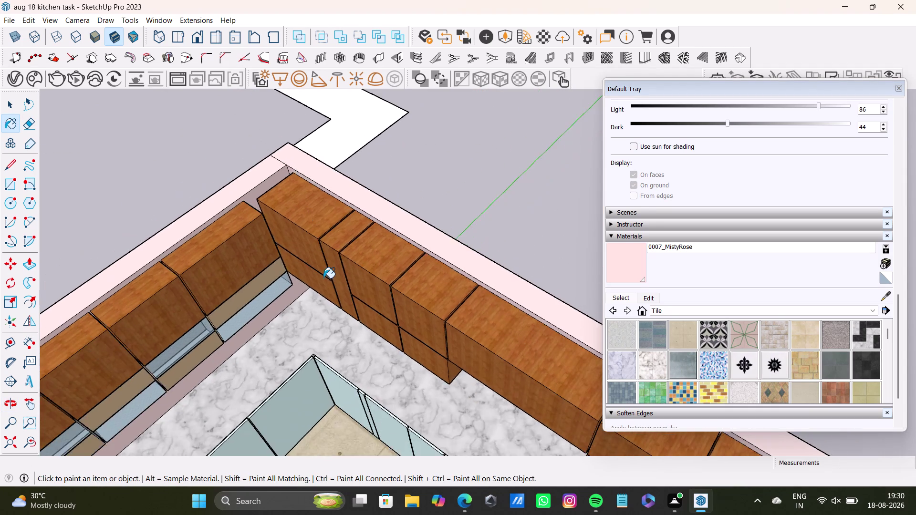
scroll(down, 3)
middle_drag(326, 319, 459, 131)
middle_drag(466, 332, 449, 414)
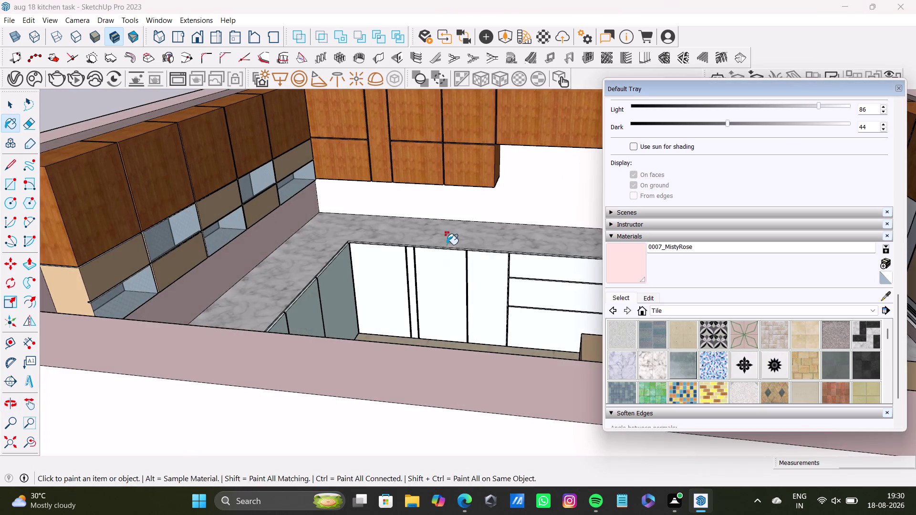
middle_drag(447, 245, 230, 387)
click(313, 319)
click(320, 328)
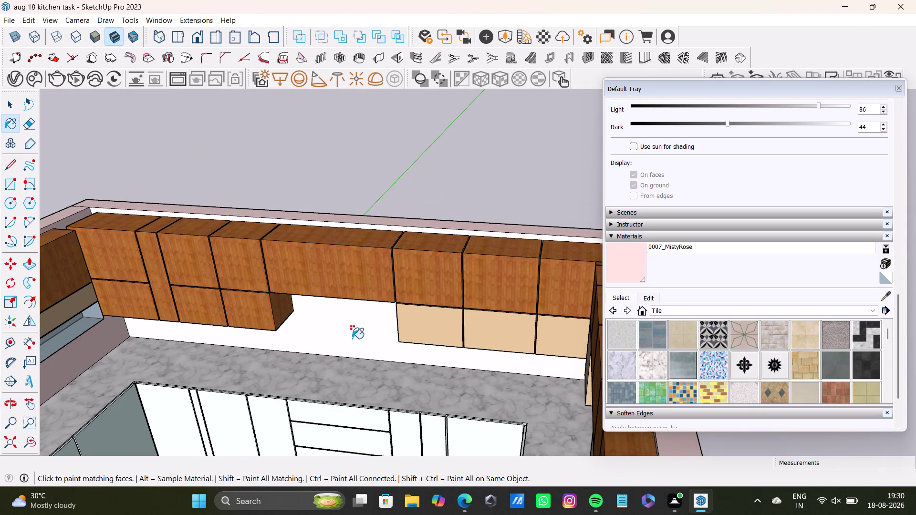
scroll(up, 3)
middle_drag(346, 330, 356, 402)
scroll(up, 3)
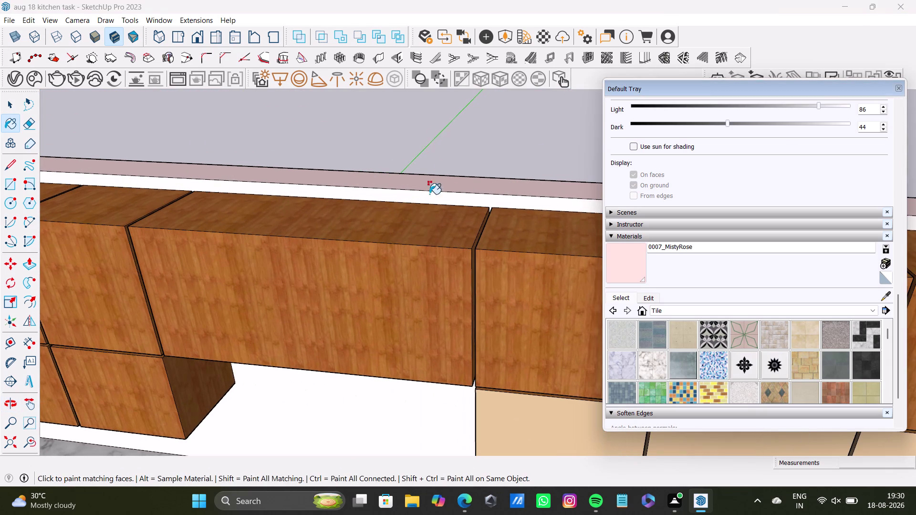
click(443, 197)
click(443, 197)
Select the wall behind the upper cabinets, paint it misty rose, and orbit to check it.
key(space)
click(442, 200)
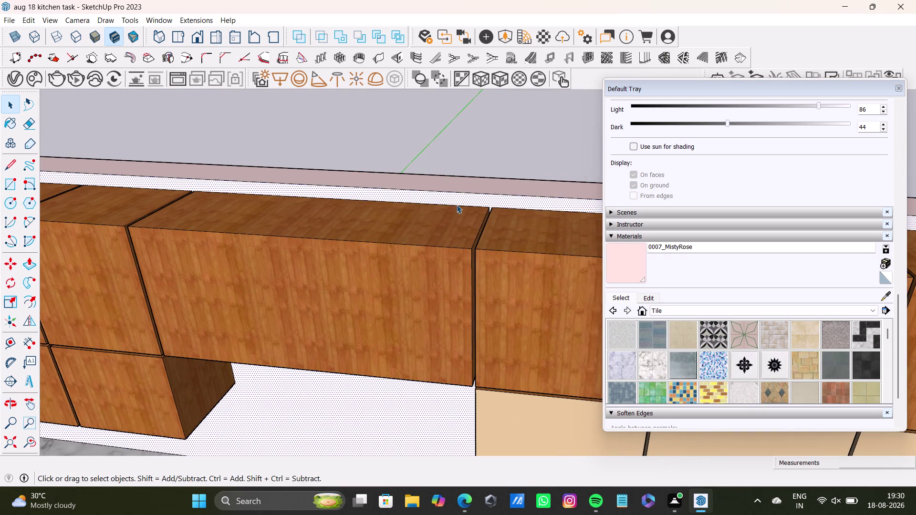
click(634, 262)
click(497, 205)
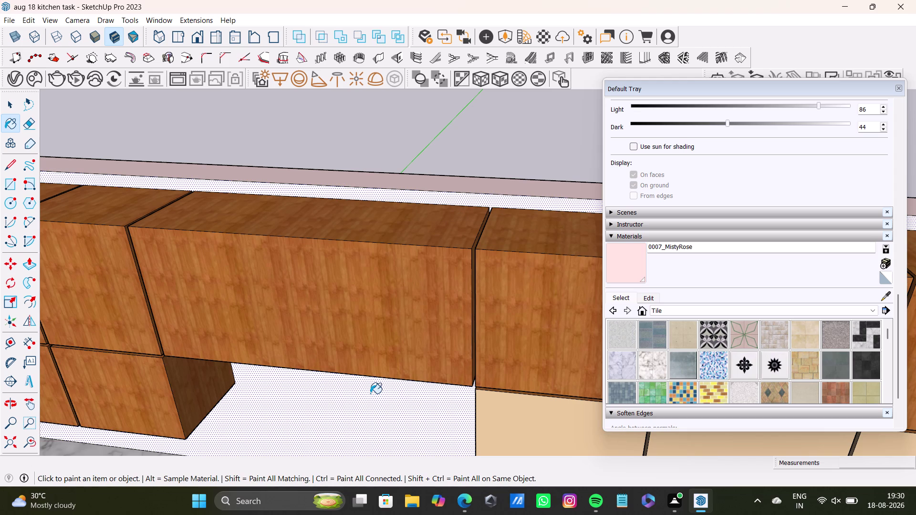
double_click(370, 394)
scroll(down, 3)
middle_drag(370, 393, 427, 286)
scroll(up, 3)
middle_drag(418, 340, 440, 212)
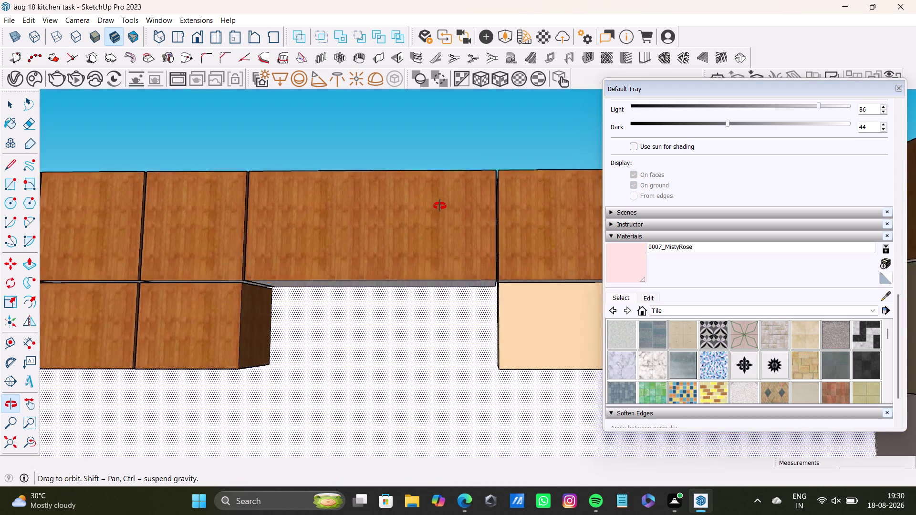
Check the misty rose back wall, then return to the Select tool with nothing selected.
middle_drag(440, 211, 299, 403)
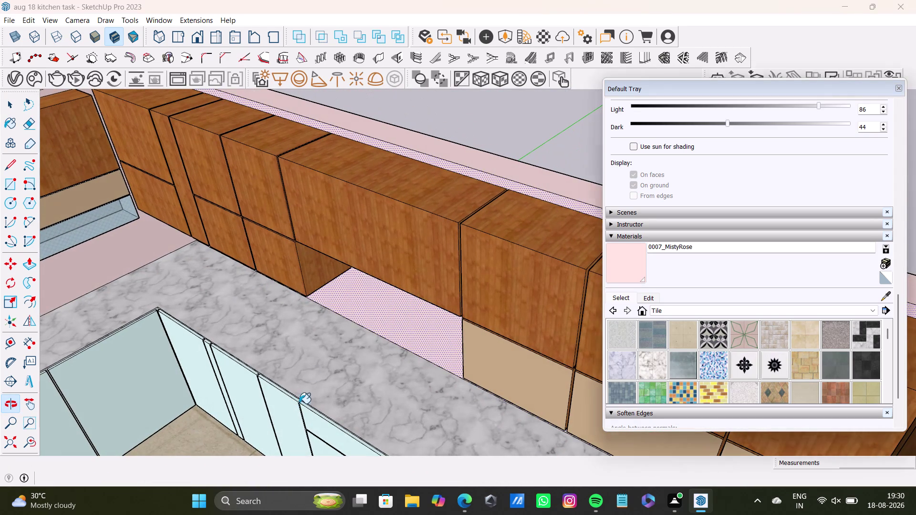
key(space)
click(511, 123)
scroll(down, 3)
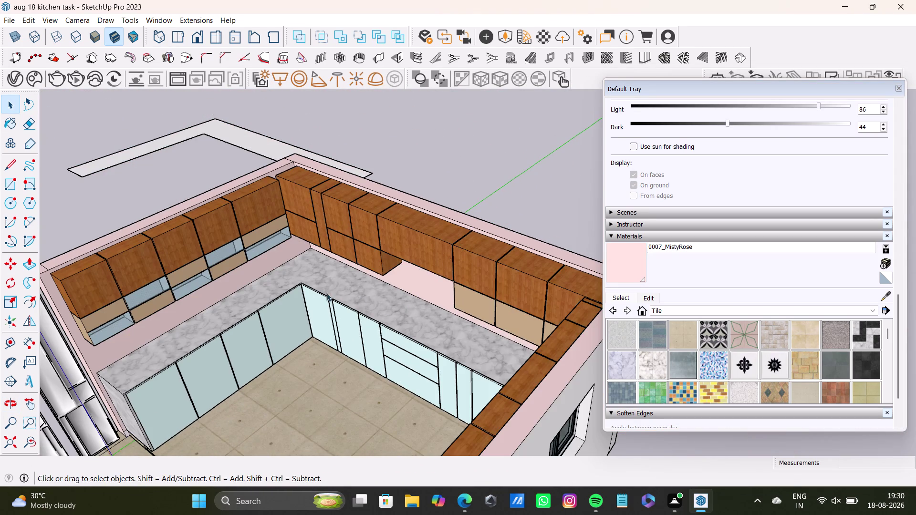
Orbit around and above the kitchen to review the misty rose walls.
middle_drag(327, 293, 418, 250)
middle_drag(415, 251, 285, 294)
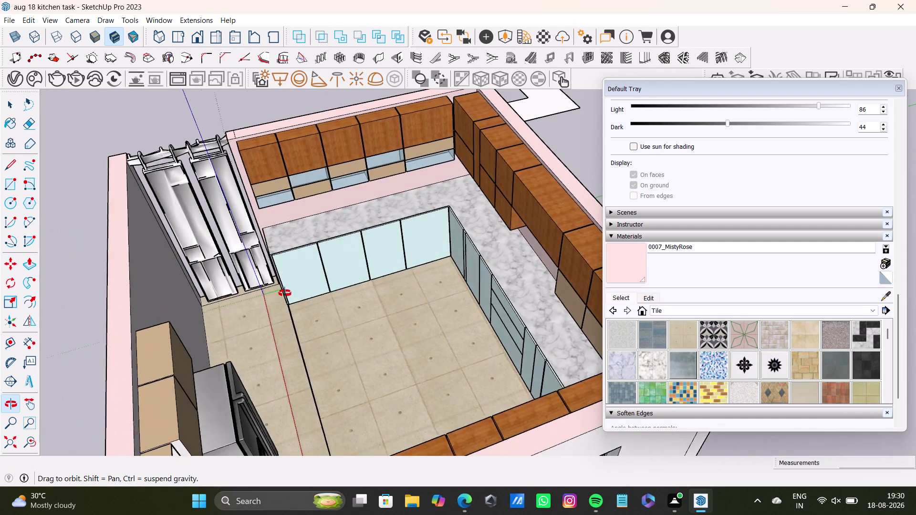
middle_drag(285, 293, 383, 214)
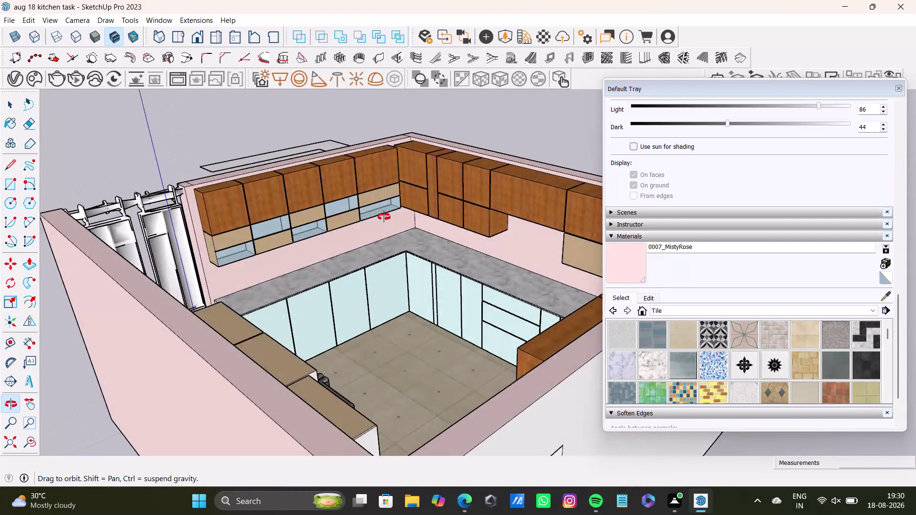
middle_drag(384, 214, 614, 303)
scroll(down, 3)
middle_drag(430, 298, 289, 272)
middle_drag(259, 285, 459, 254)
scroll(up, 3)
middle_drag(411, 355, 225, 386)
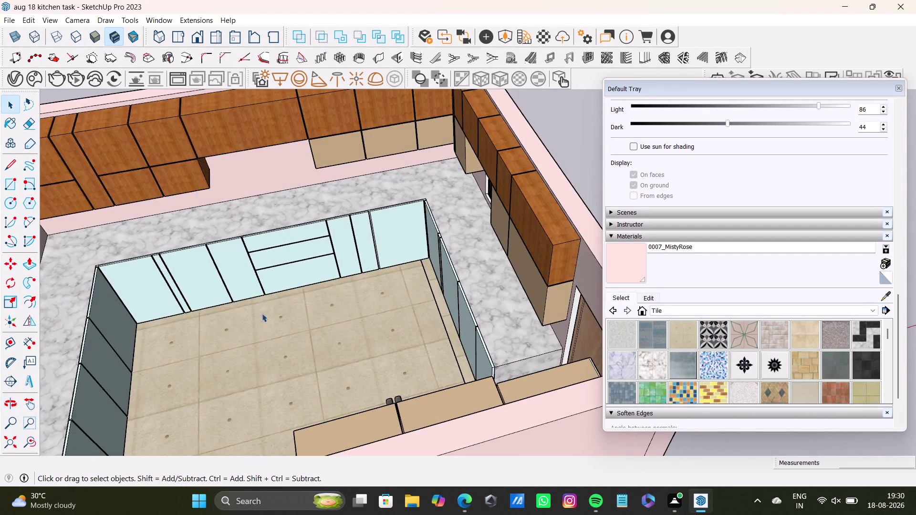
middle_drag(262, 304, 310, 362)
scroll(down, 3)
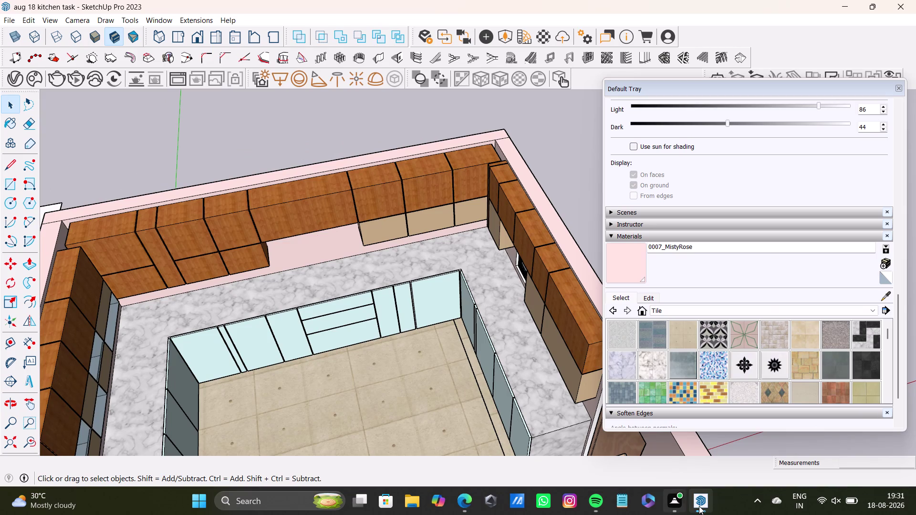